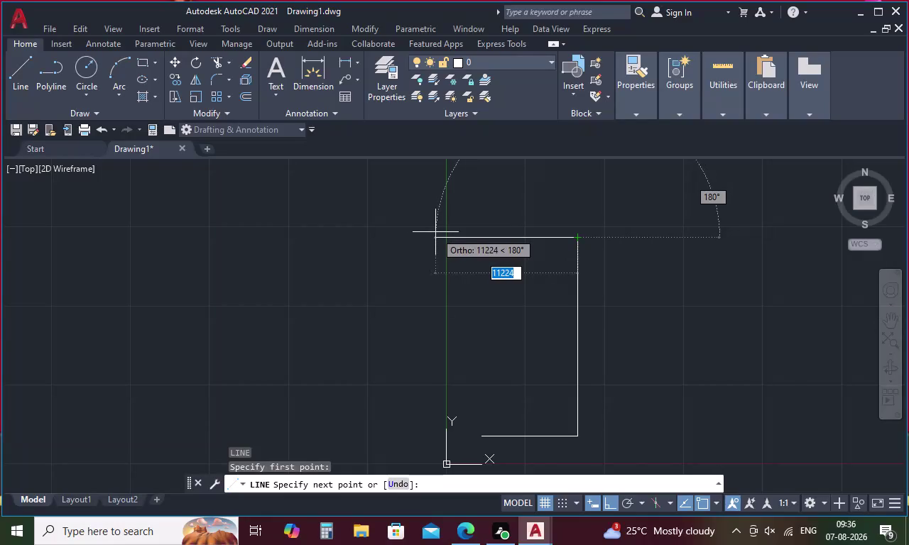
Draw the rectangle's top edge 7587 long.
key(7)
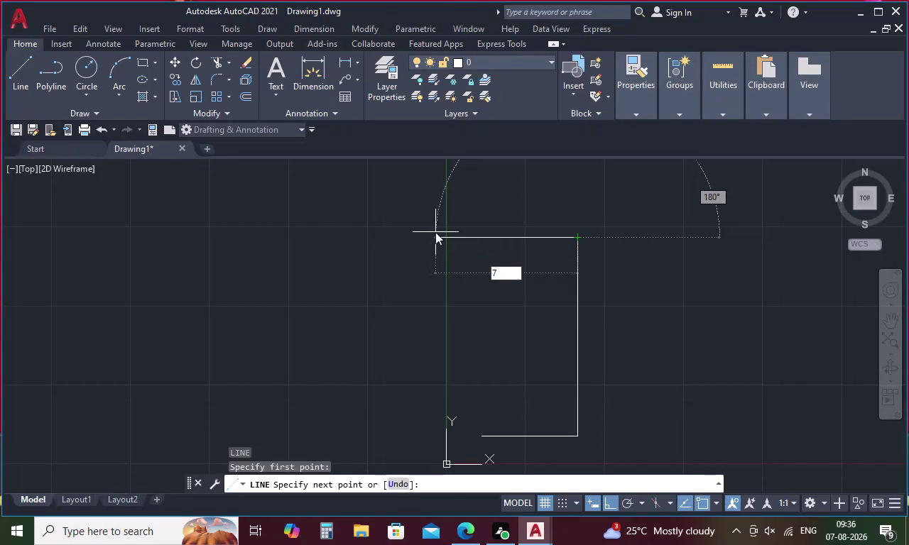
text(58)
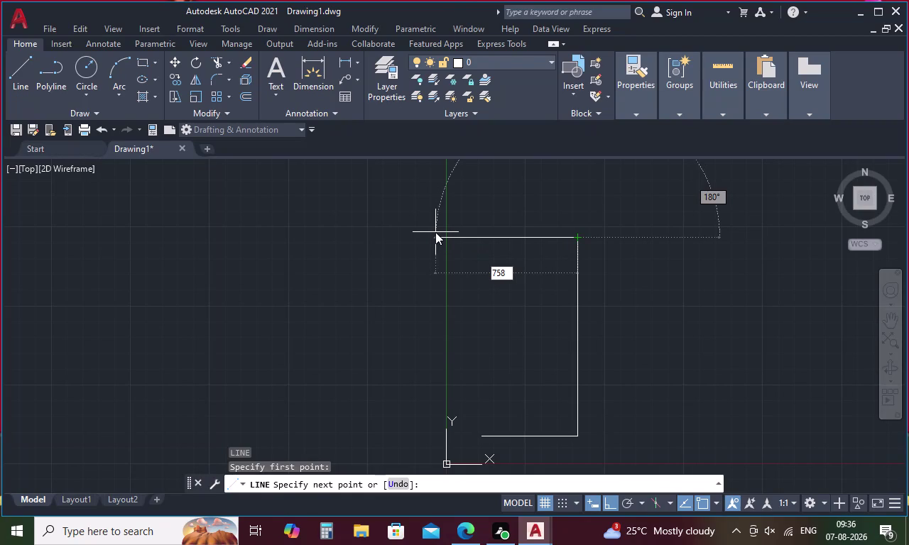
key(7)
key(space)
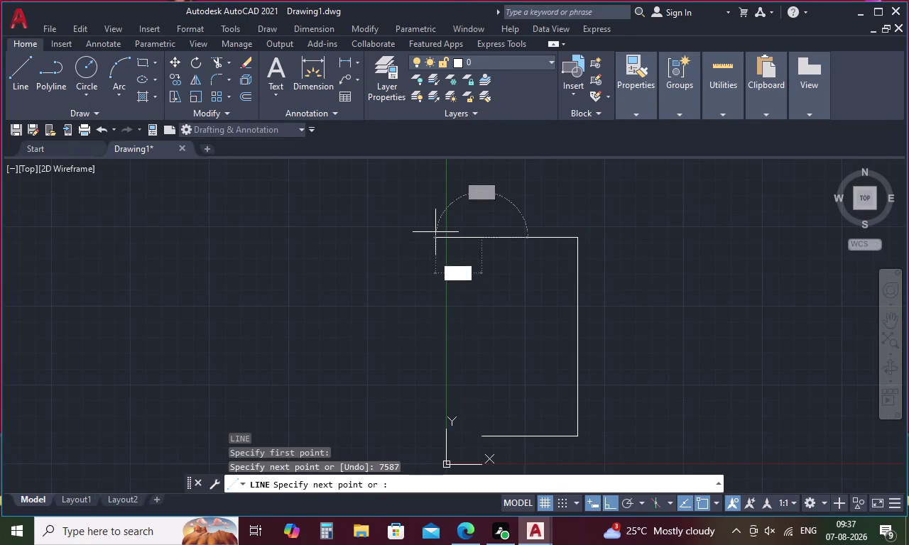
Close the left side at the bottom-left corner and end the line command.
click(480, 439)
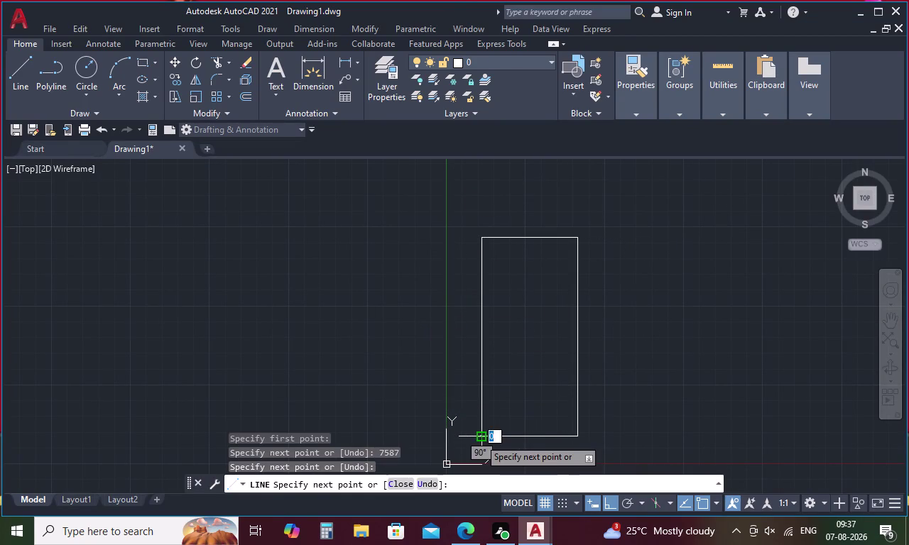
key(Escape)
middle_drag(515, 424, 521, 370)
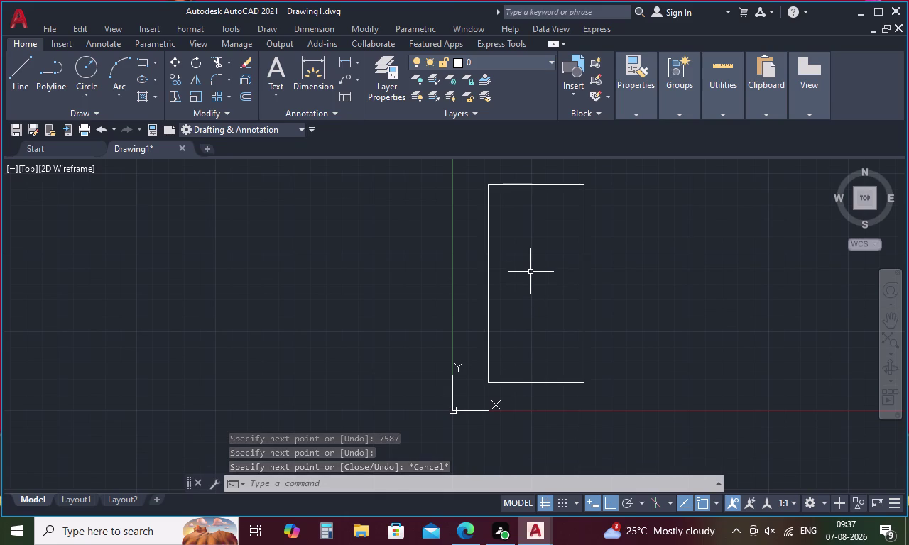
text(O)
key(space)
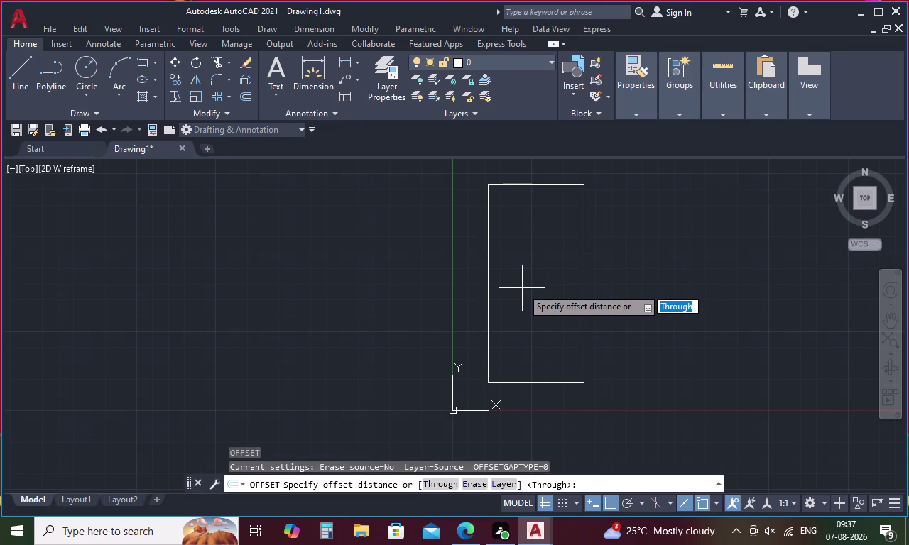
Offset the top and left rectangle edges inward by 230.
key(2)
key(3)
text(0)
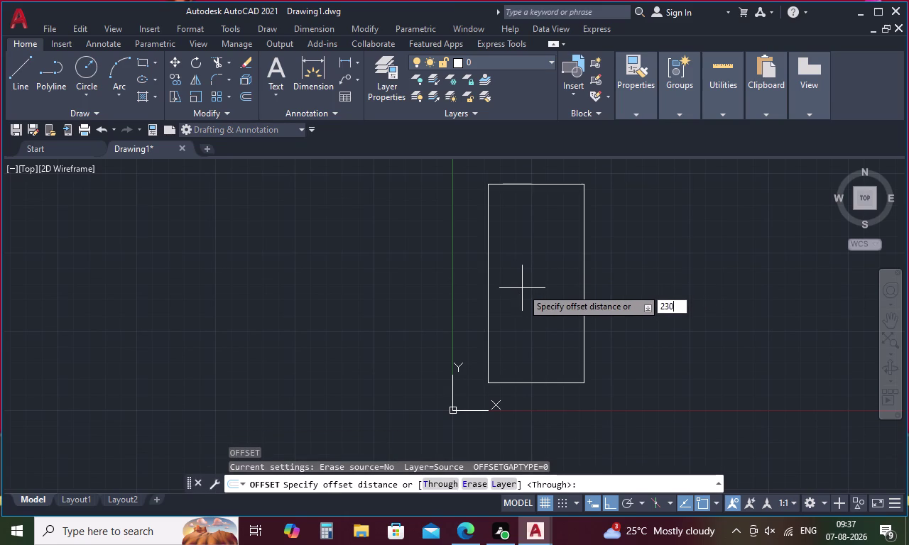
key(space)
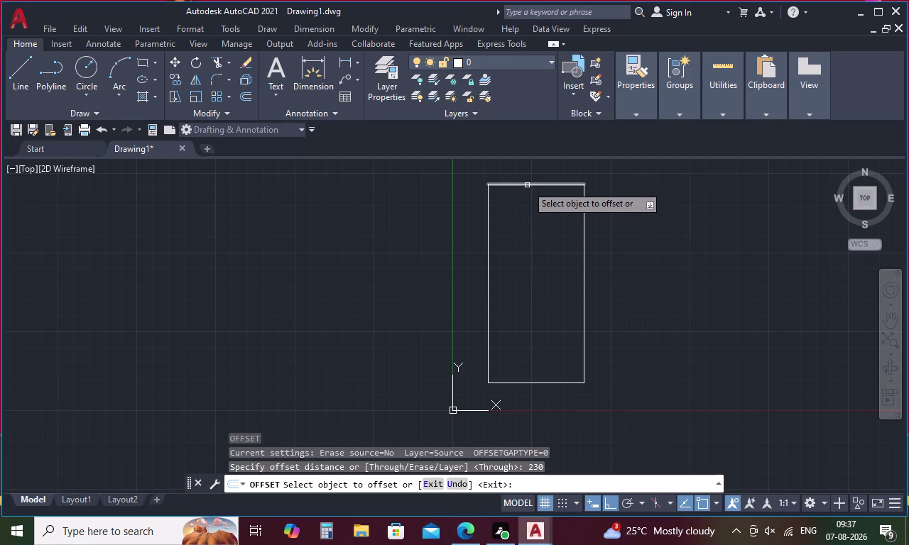
click(527, 185)
click(525, 194)
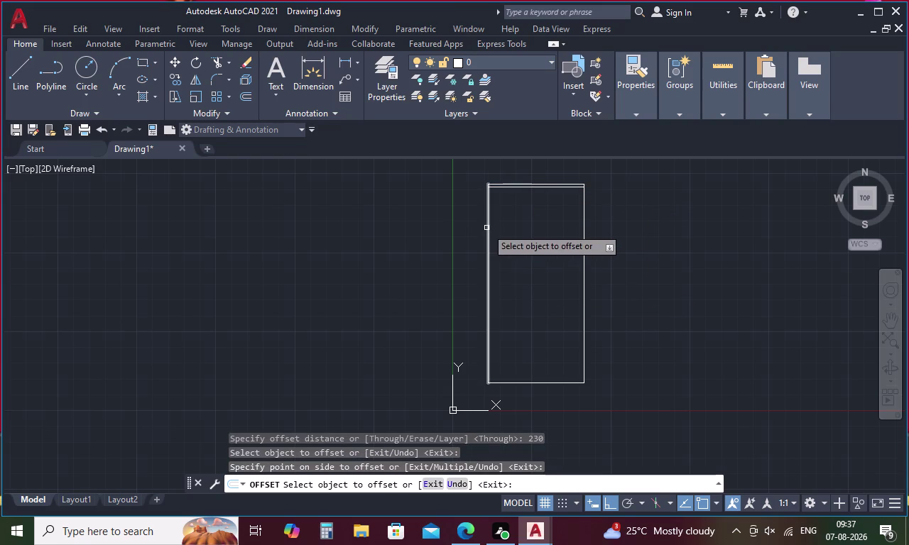
click(486, 228)
click(517, 241)
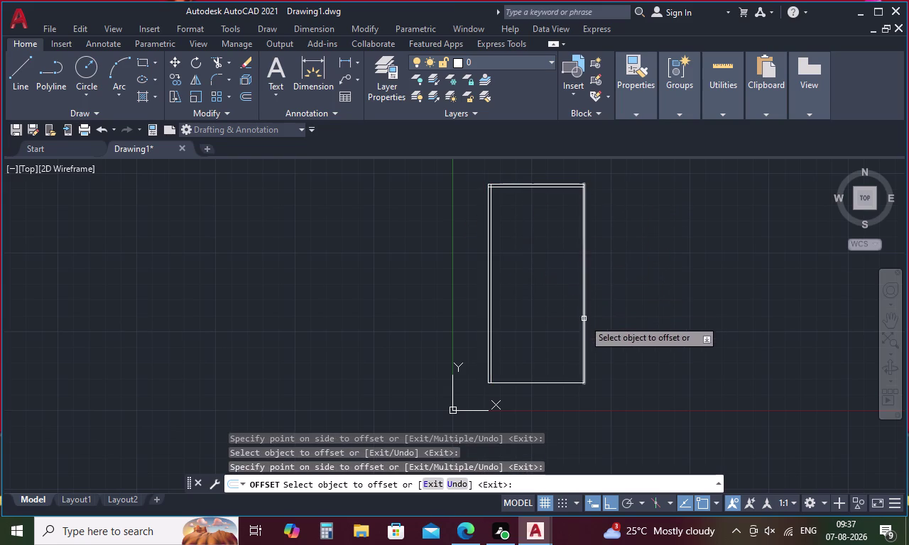
Offset the right and bottom edges inward by 230 as well.
click(586, 320)
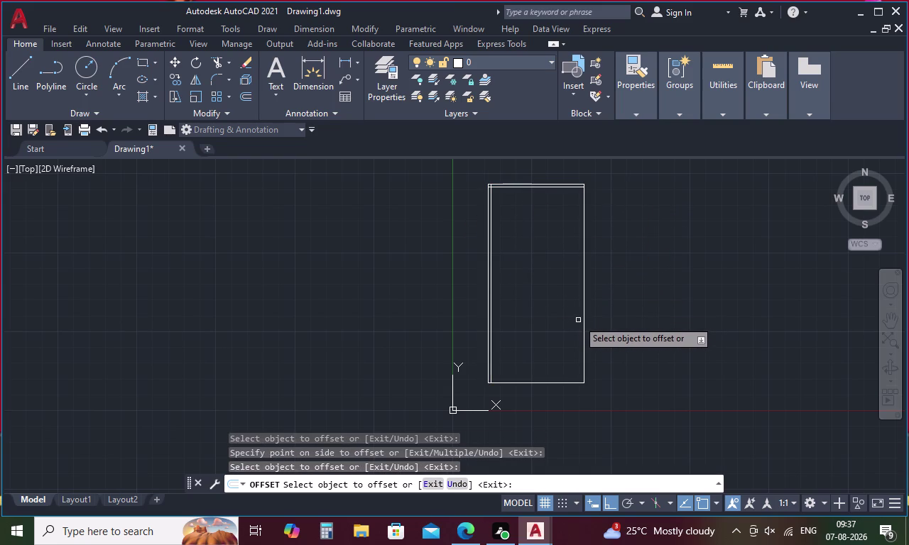
click(585, 314)
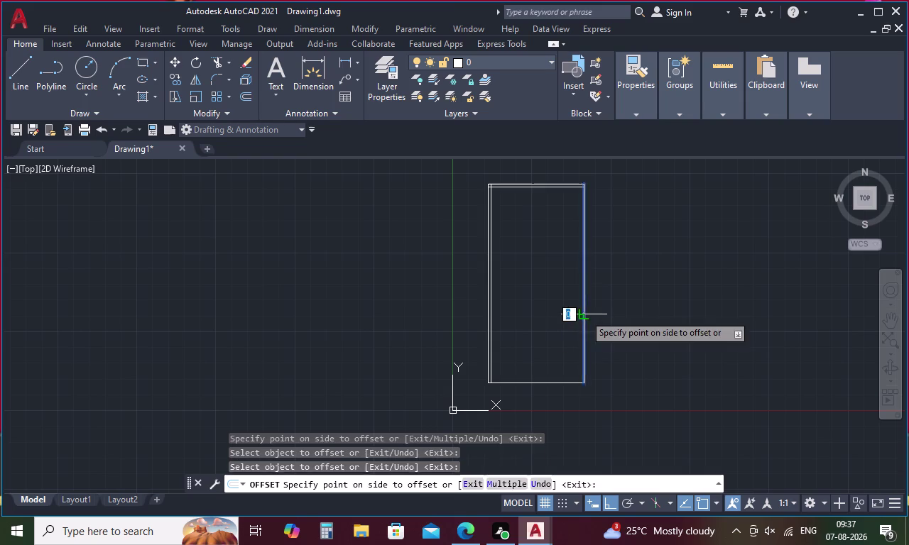
click(552, 317)
click(529, 382)
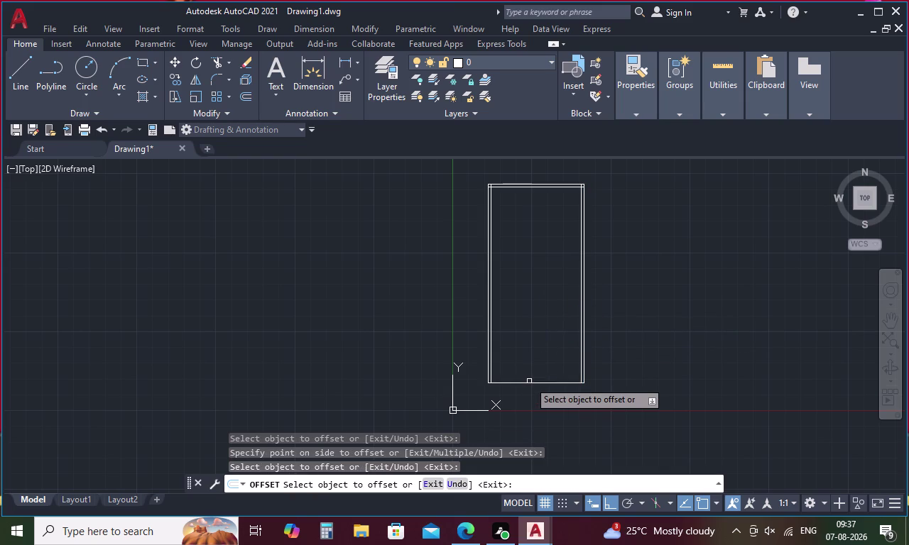
click(522, 381)
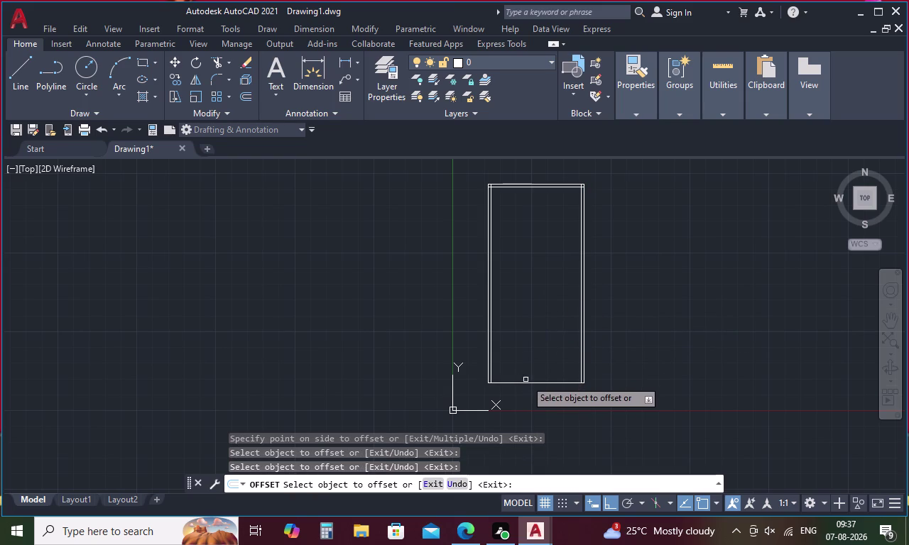
click(525, 383)
click(535, 353)
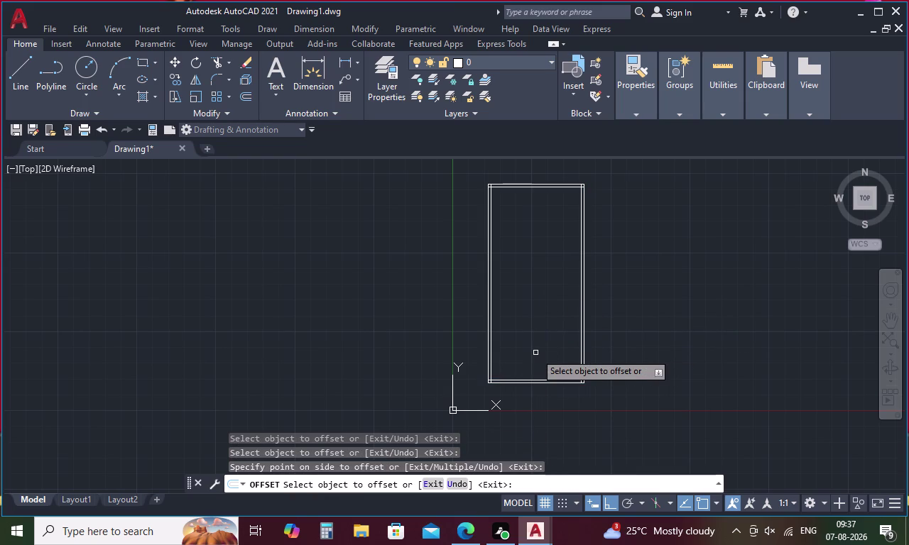
key(Escape)
text(TR)
key(space)
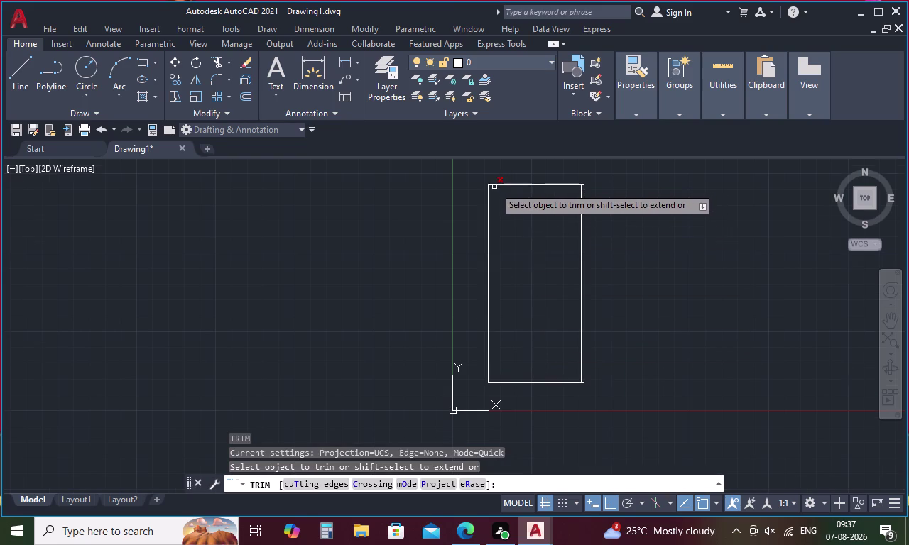
Fence-trim the overlapping wall line ends at the first two corners.
scroll(up, 3)
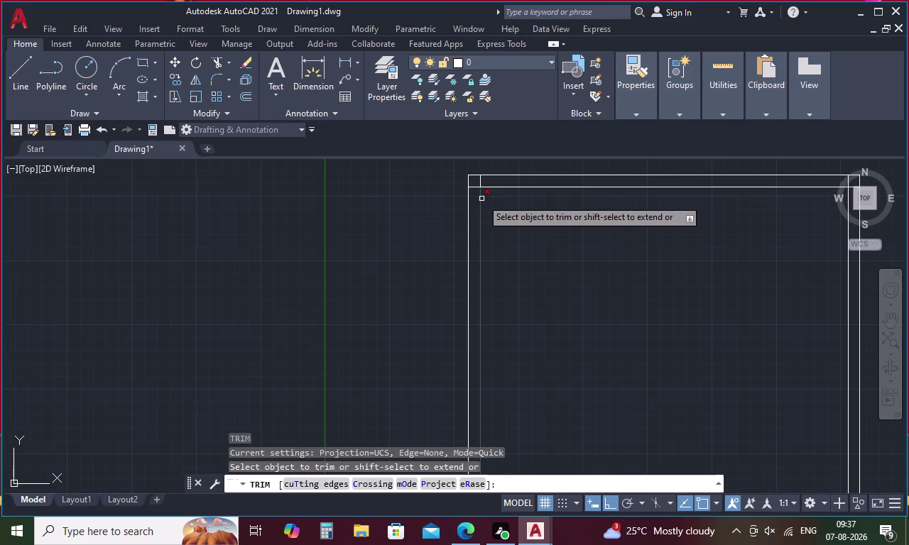
scroll(up, 3)
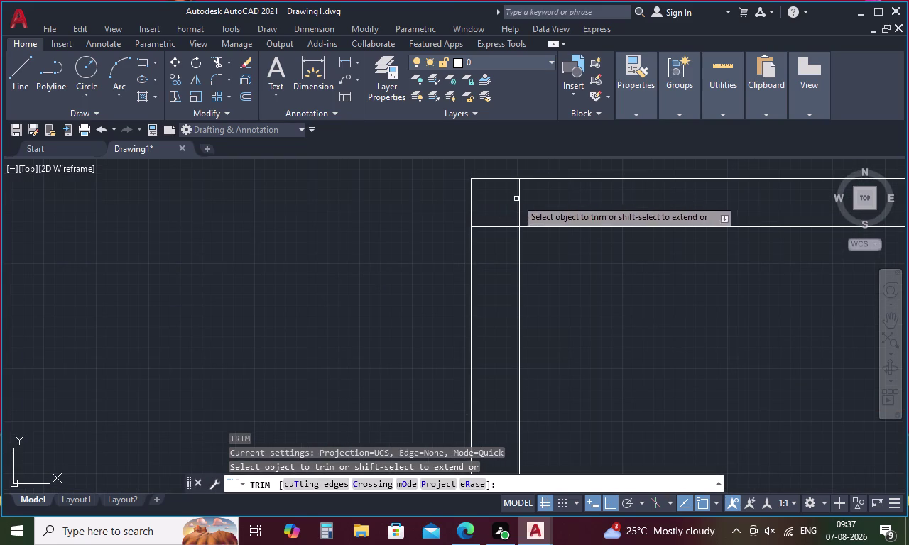
drag(551, 193, 491, 243)
scroll(down, 3)
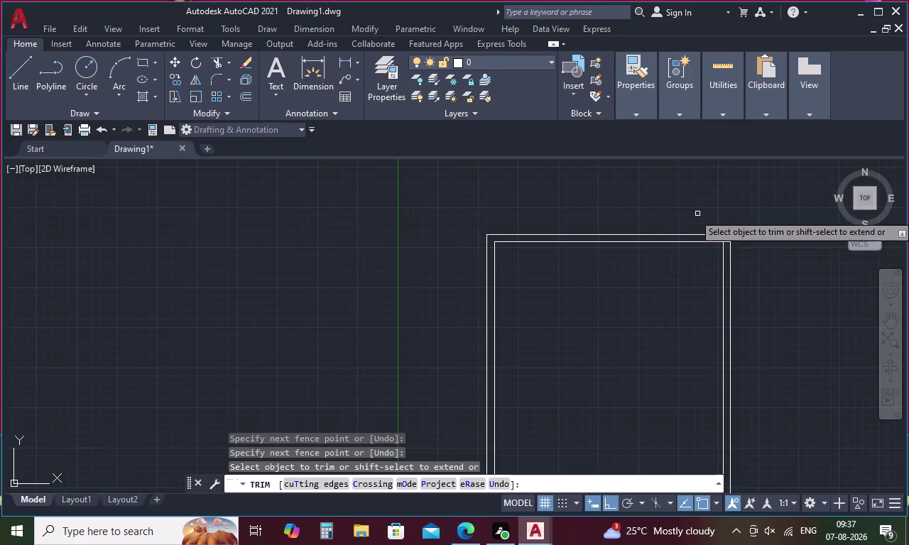
middle_drag(742, 245, 624, 255)
scroll(up, 3)
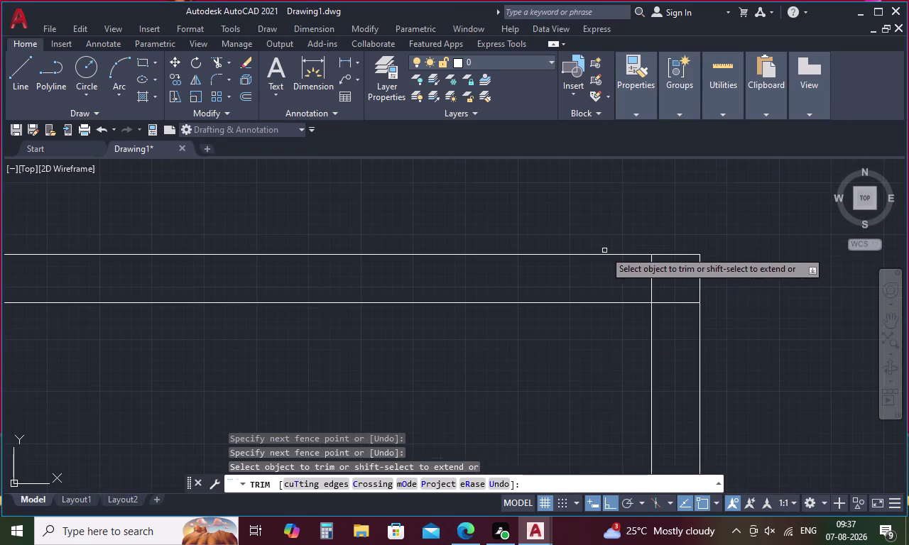
drag(633, 271, 677, 321)
scroll(down, 3)
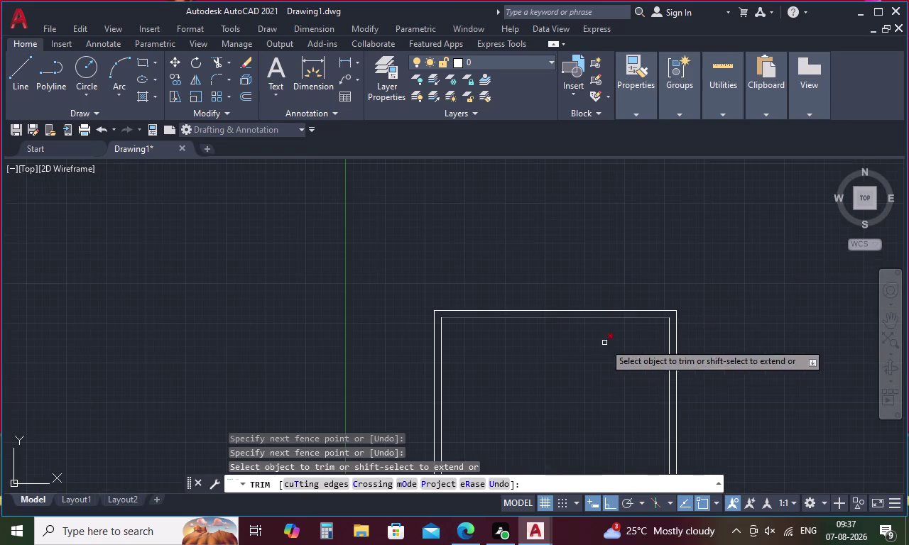
Trim the remaining corner overhangs, including the lower-left corner, and finish trimming.
middle_drag(579, 362, 579, 59)
scroll(down, 3)
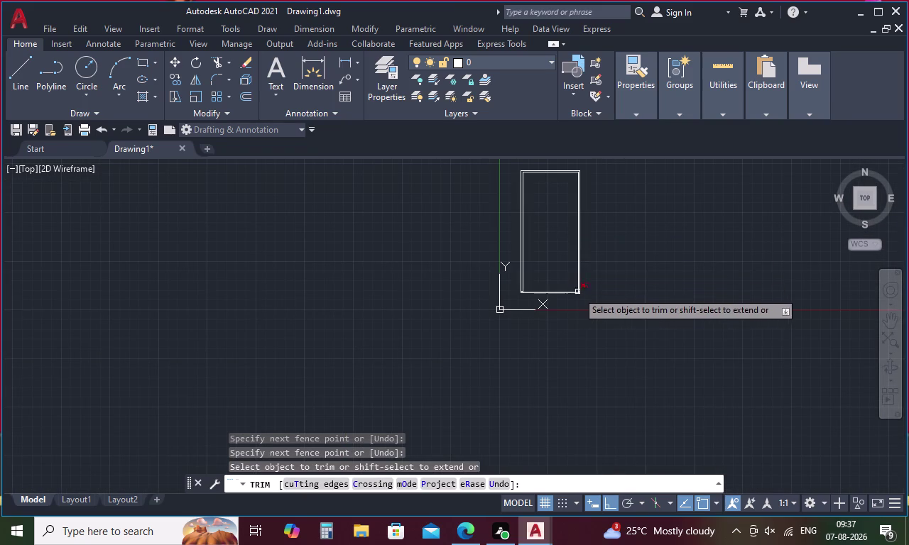
scroll(up, 3)
scroll(up, 3)
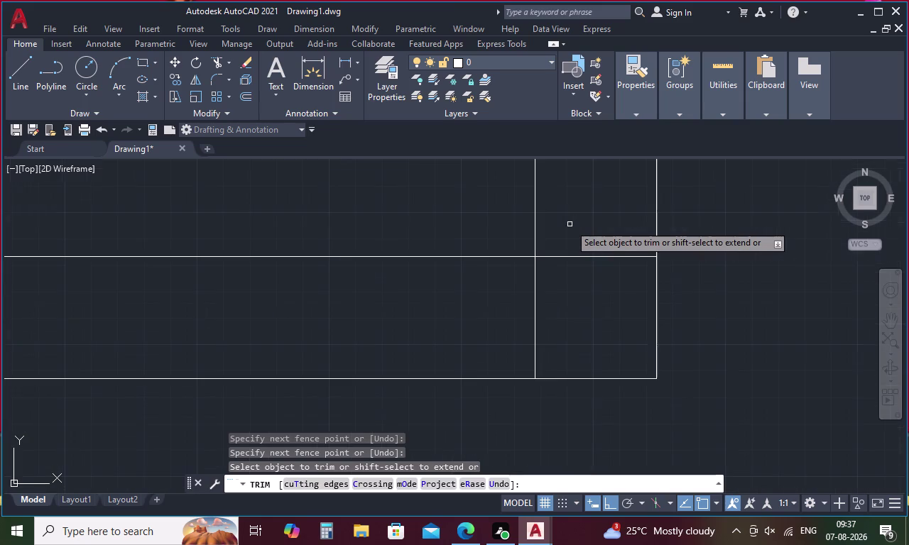
scroll(up, 3)
drag(575, 224, 517, 323)
scroll(down, 3)
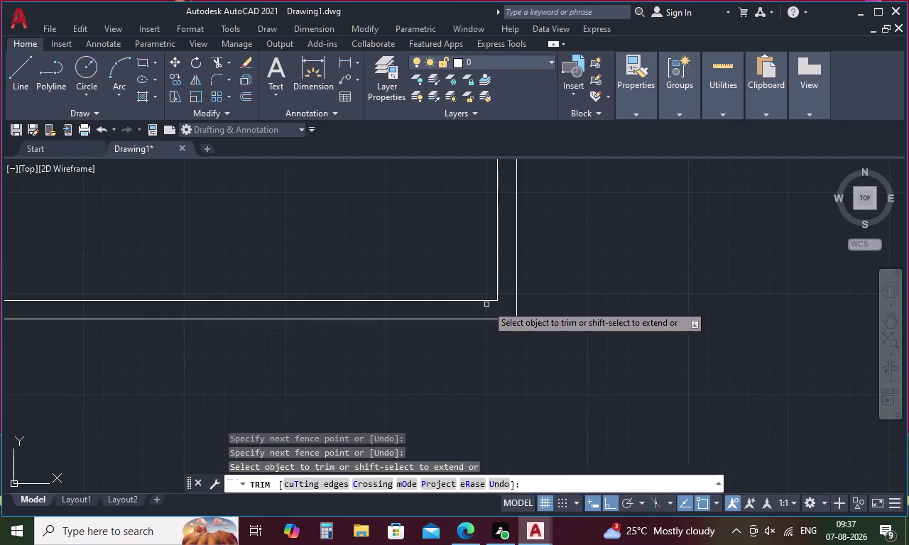
middle_drag(368, 262, 738, 291)
scroll(up, 3)
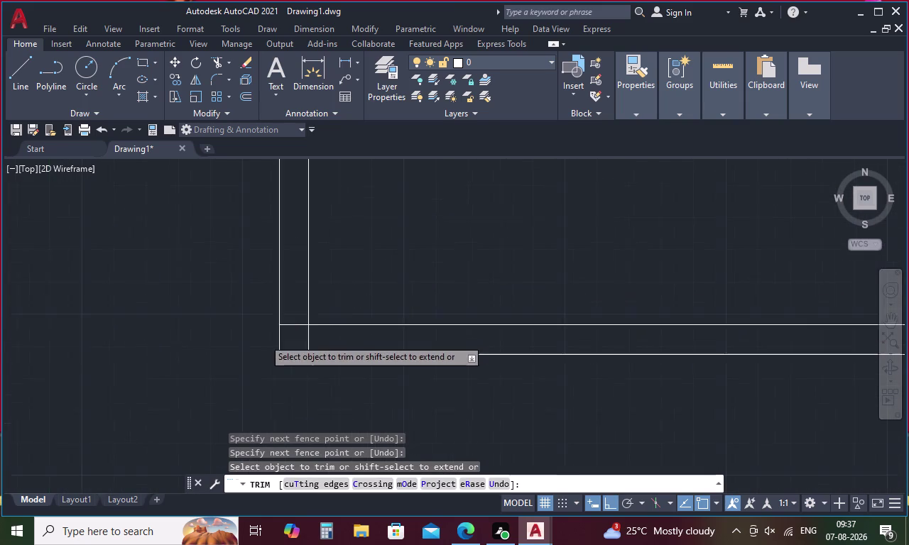
drag(313, 299, 340, 351)
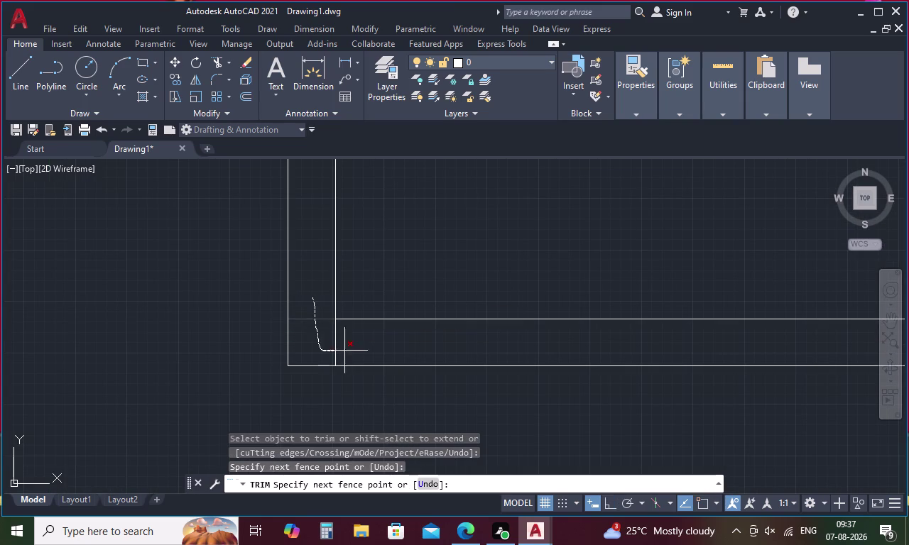
drag(340, 351, 374, 350)
scroll(down, 3)
scroll(down, 3)
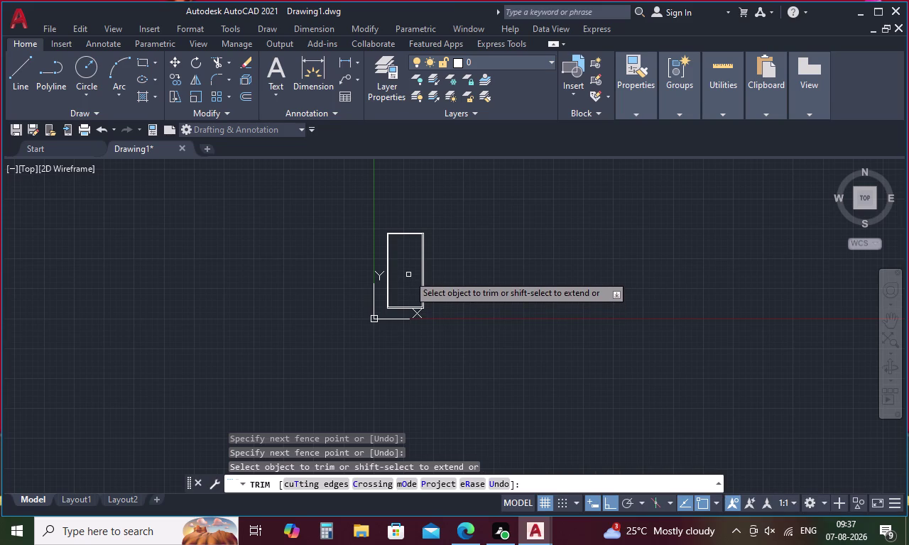
scroll(up, 3)
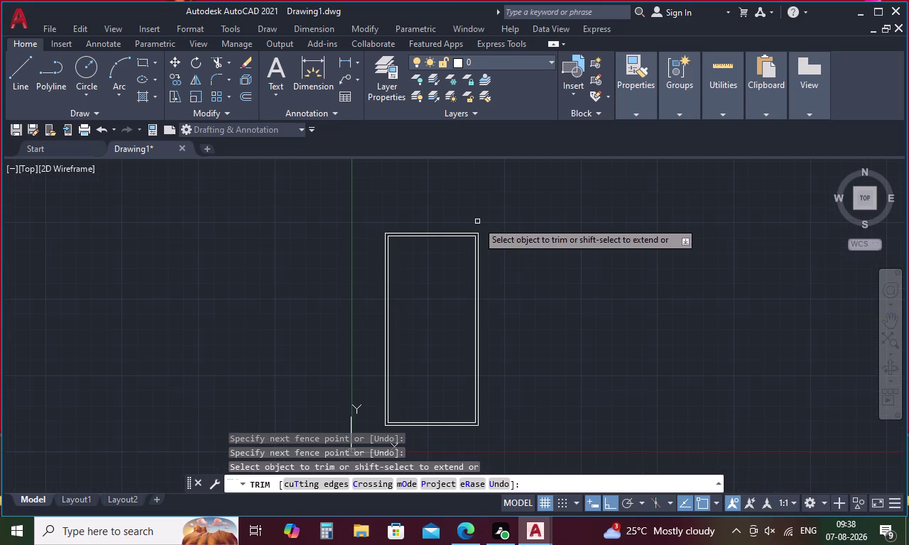
key(Escape)
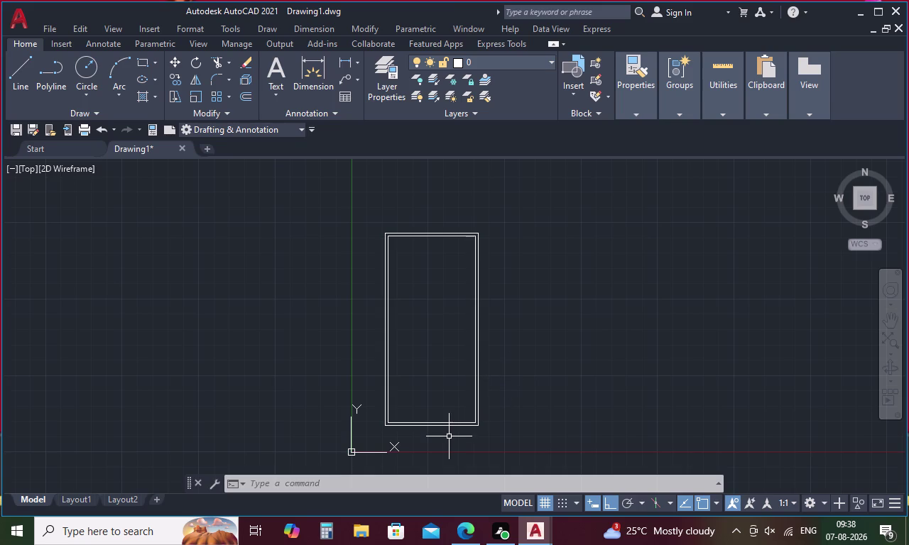
Offset the inner top wall line 3000 downward into the plan.
key(o)
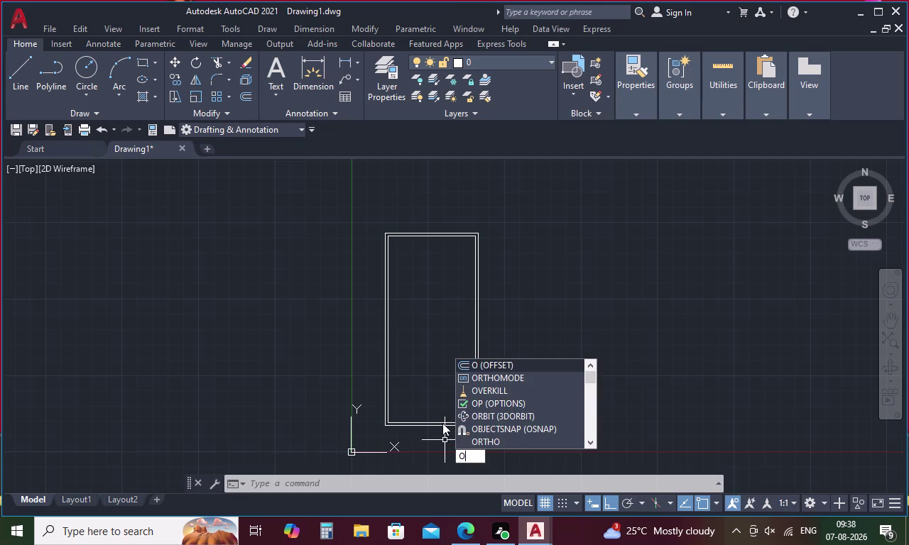
key(3)
text(00)
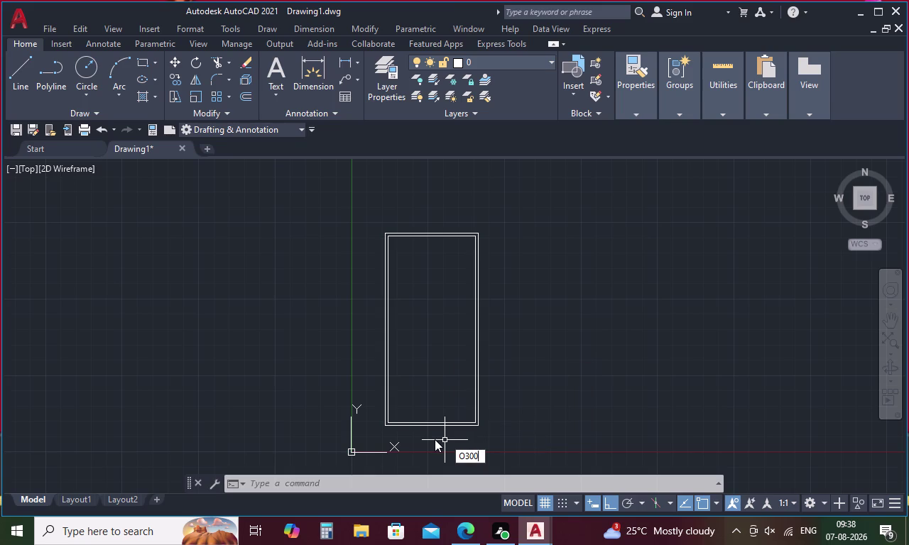
key(BackSpace)
key(BackSpace)
key(BackSpace)
key(Return)
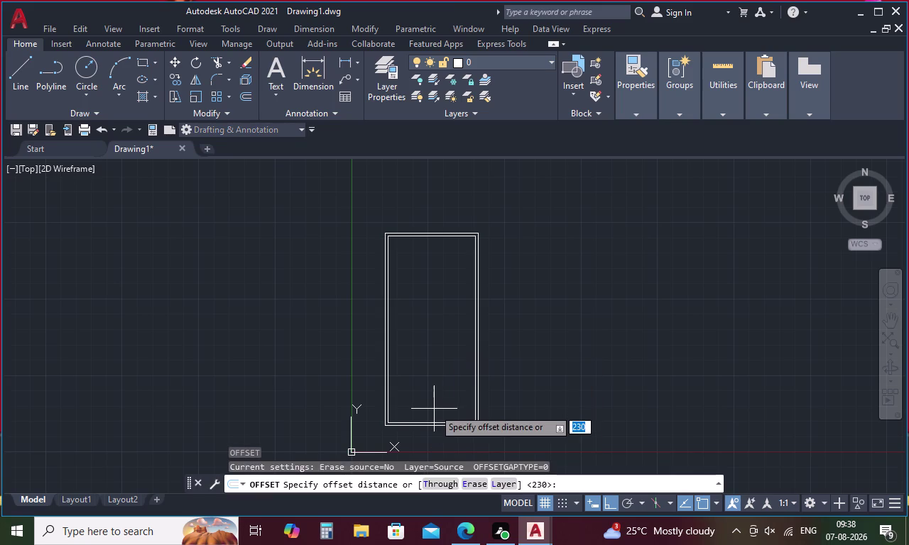
key(3)
text(000)
key(Return)
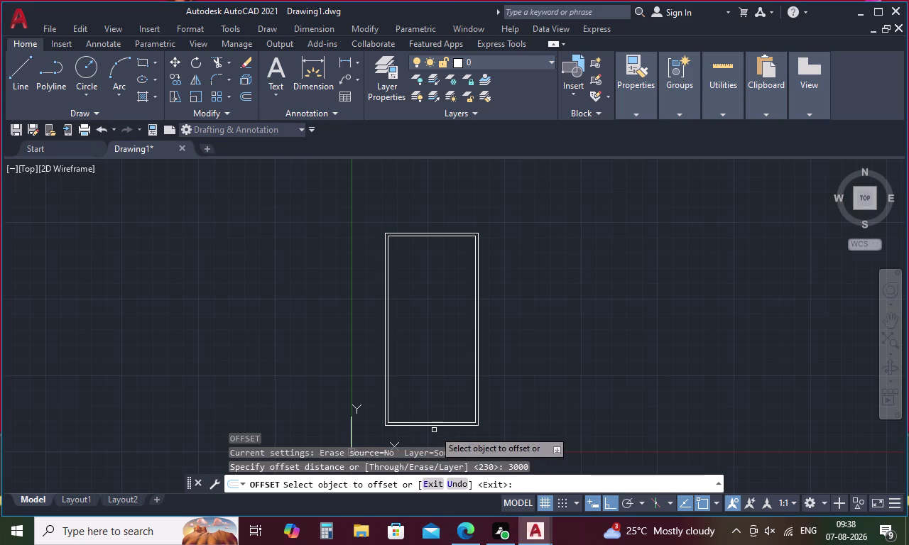
click(455, 237)
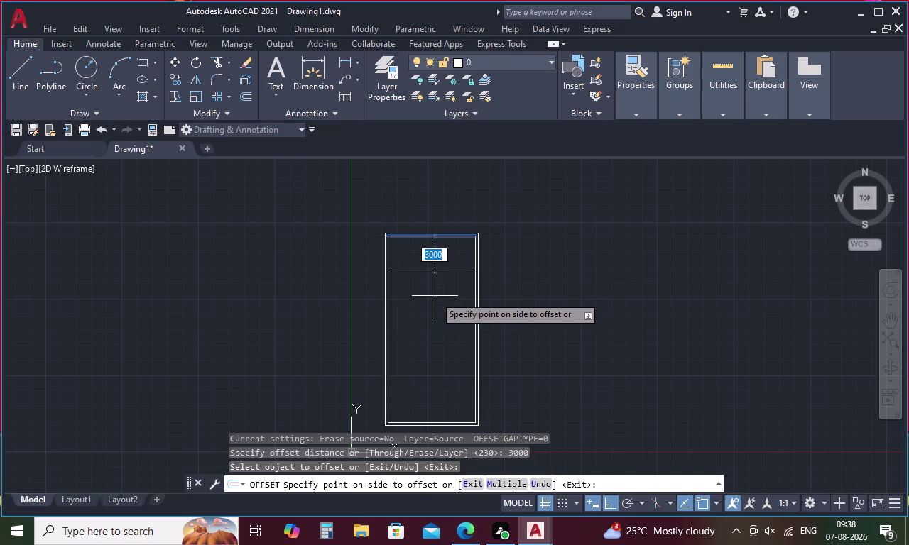
click(434, 297)
key(space)
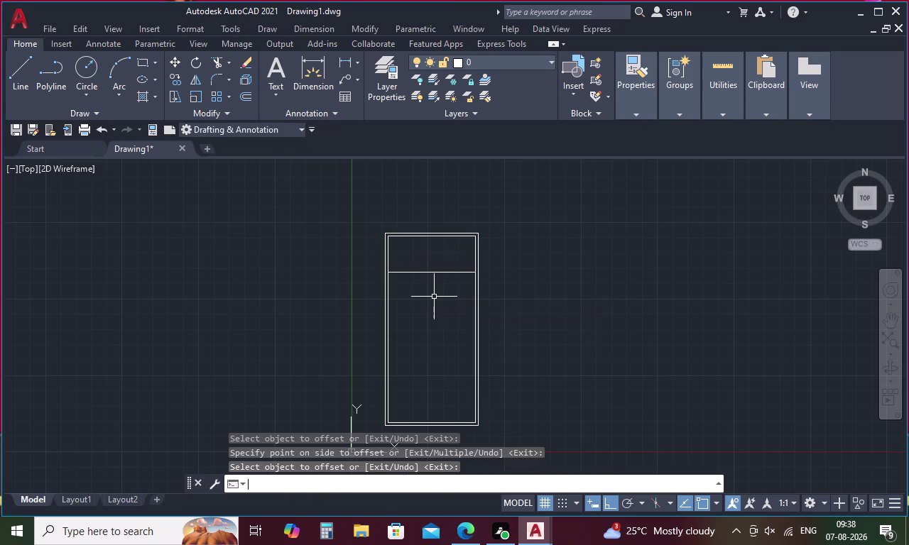
Offset the new interior line a further 250 downward to double it.
key(space)
text(2)
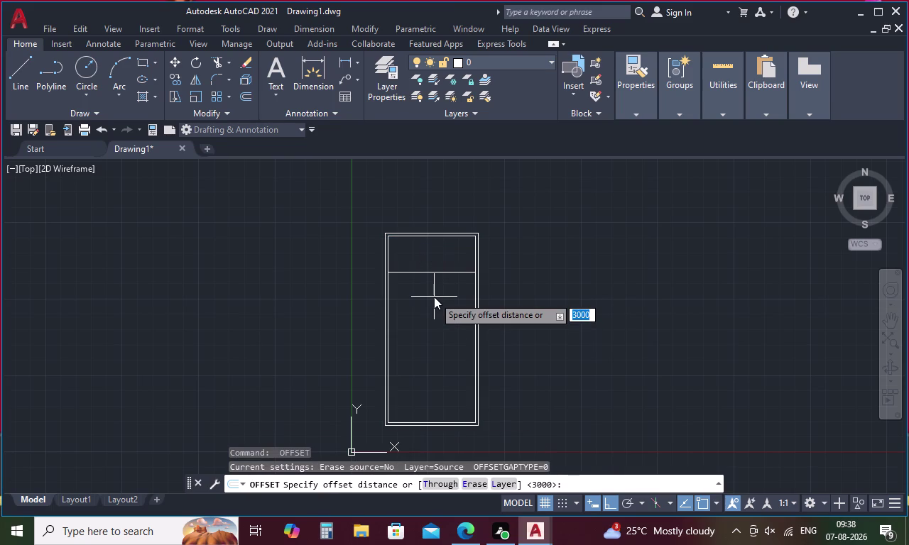
text(50)
key(space)
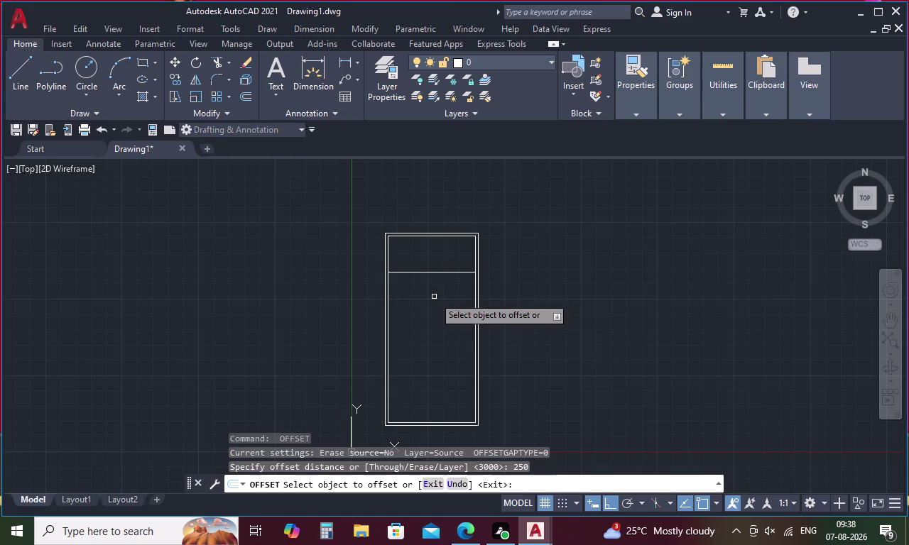
click(462, 274)
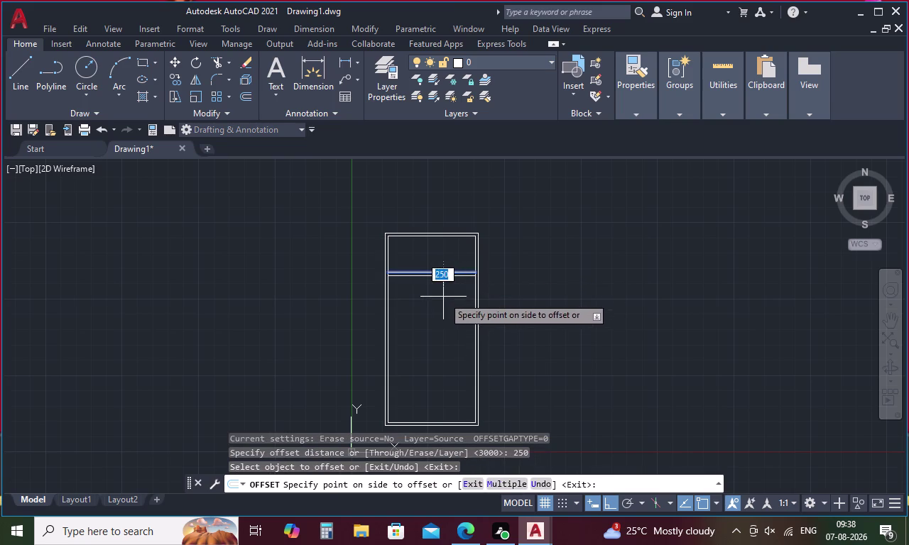
click(443, 298)
key(Escape)
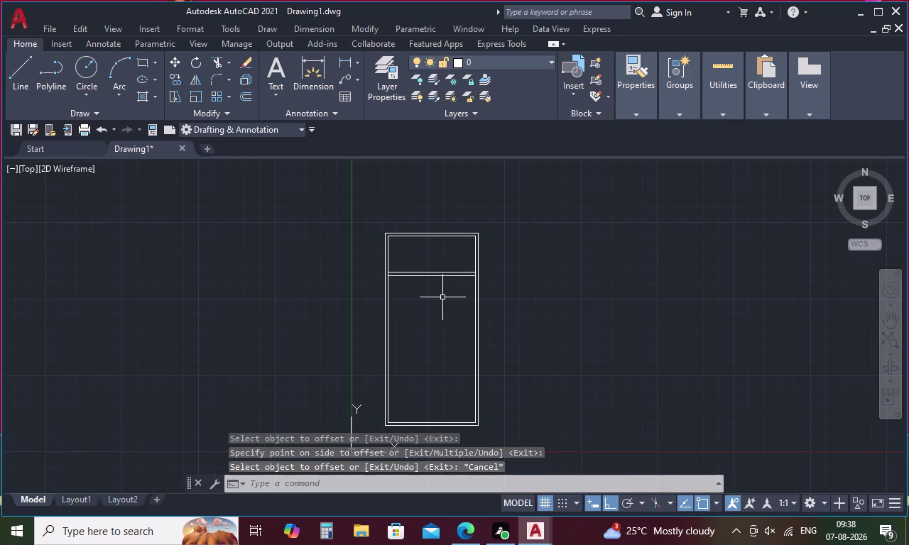
Start the command-line calculator with CAL.
key(c)
key(a)
key(l)
key(Return)
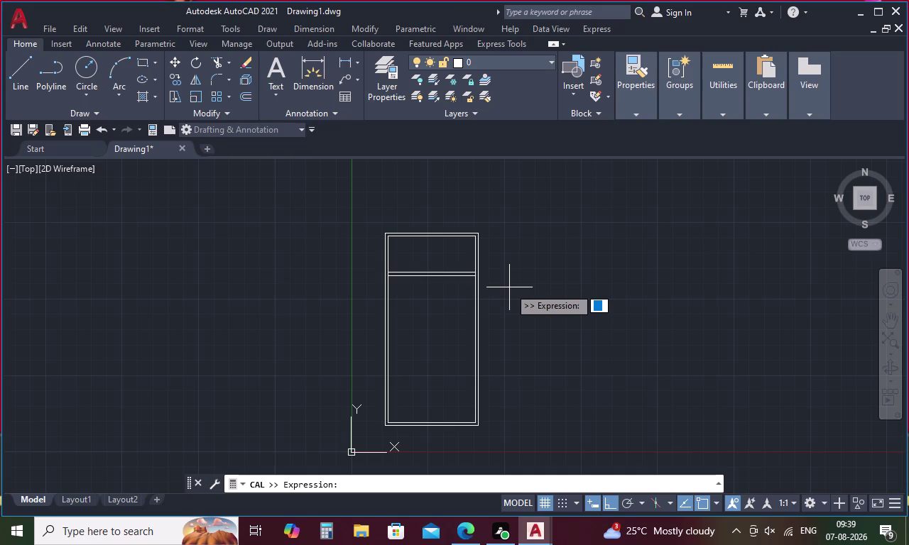
Enter the sum 230+1500 at the calculator's Expression prompt.
text(230)
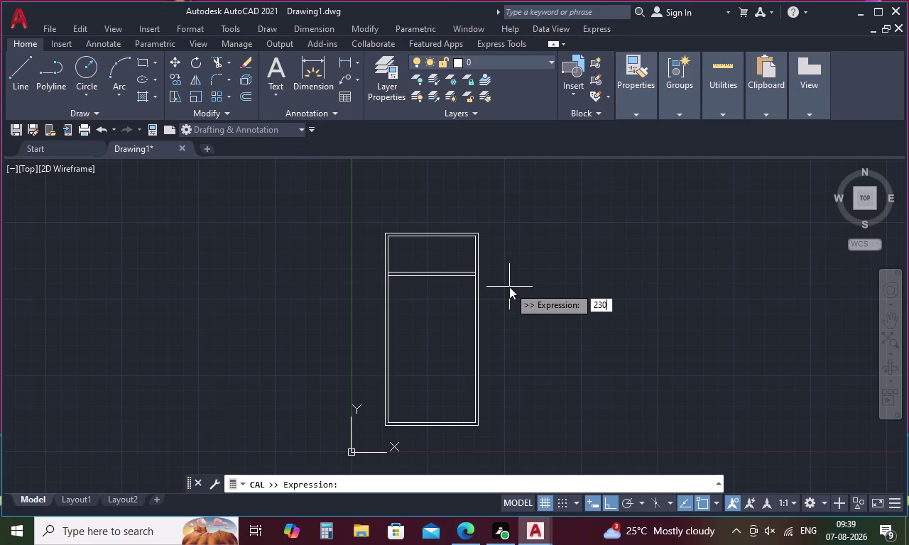
key(plus)
text(1)
text(500)
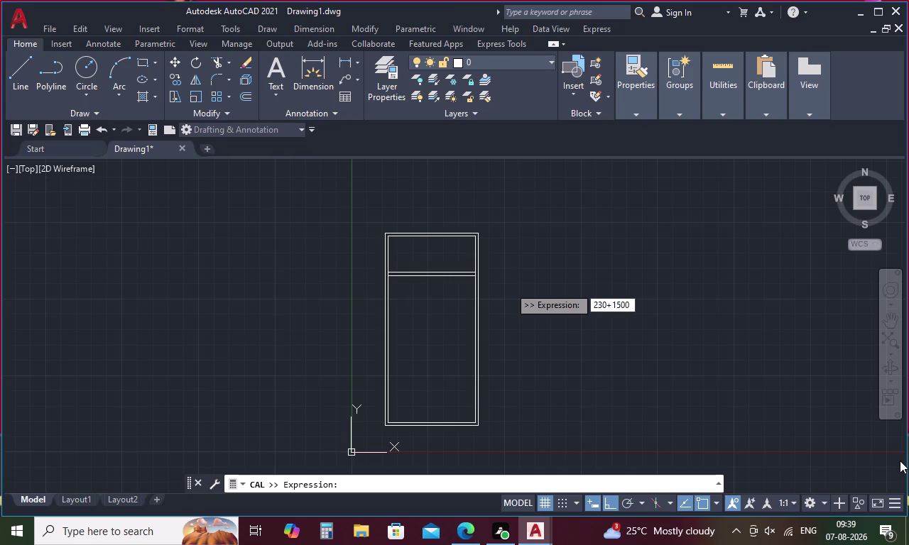
Extend the calculator sum with +1000 and +1000.
key(plus)
text(1000)
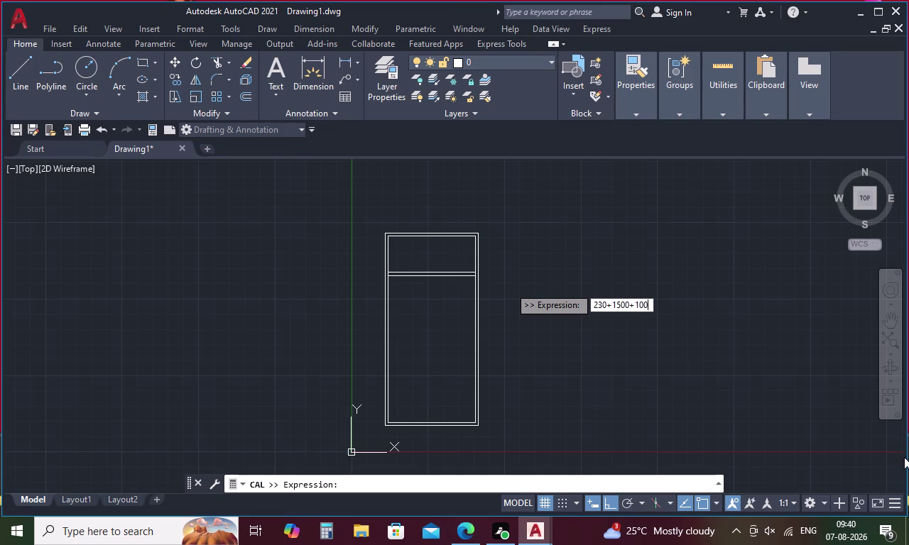
key(plus)
text(1000)
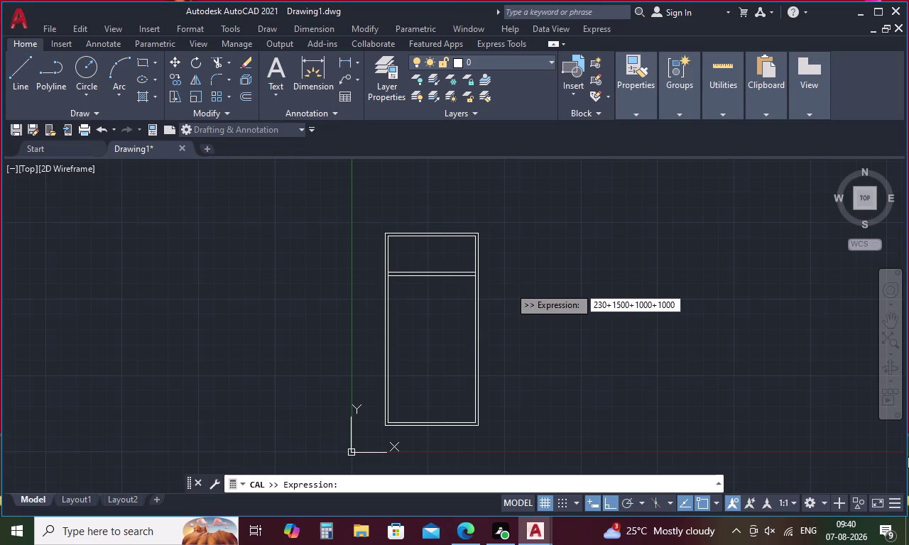
key(plus)
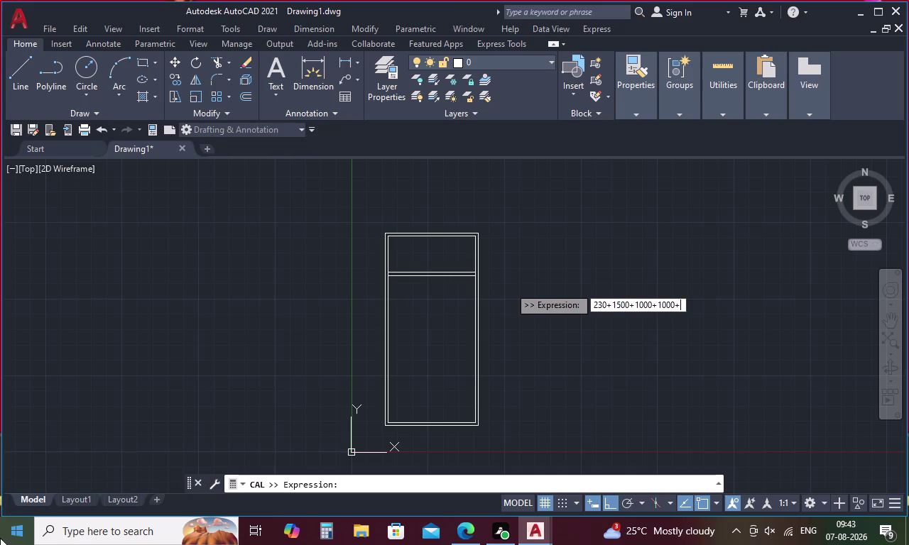
Cancel the calculation, re-enter CAL with 2700 minus a value, then abandon it.
key(Escape)
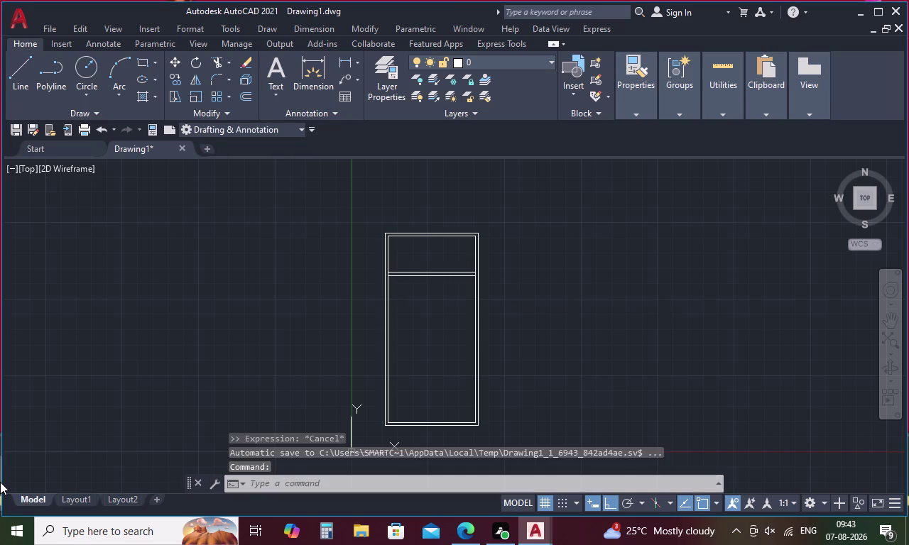
key(c)
key(a)
key(l)
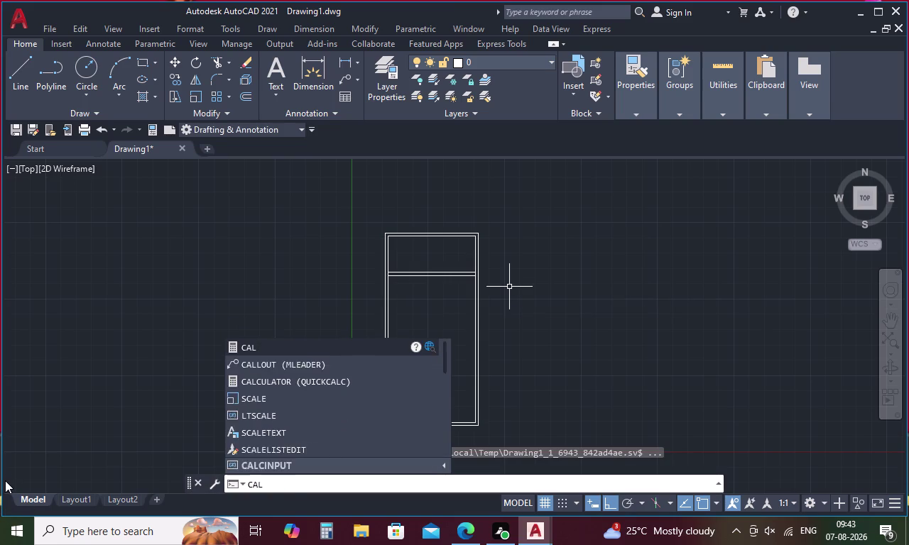
key(Return)
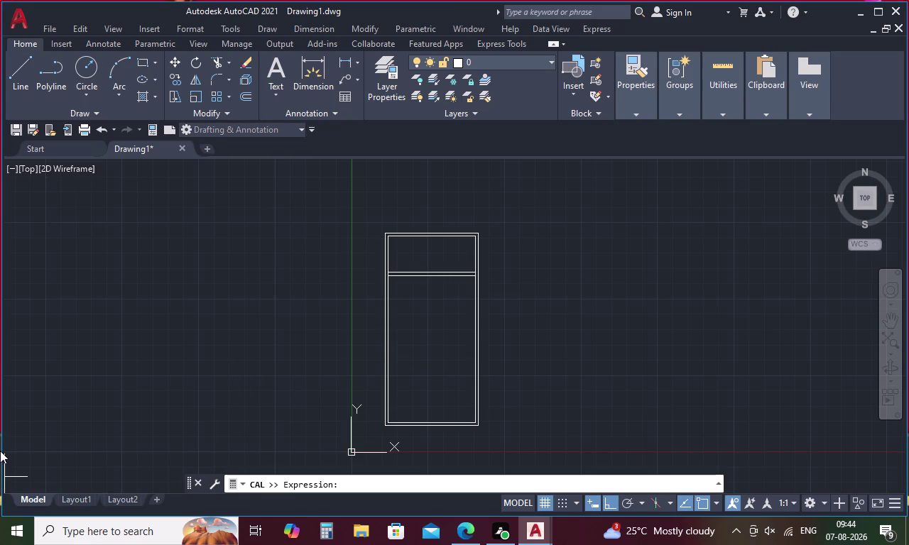
text(2700)
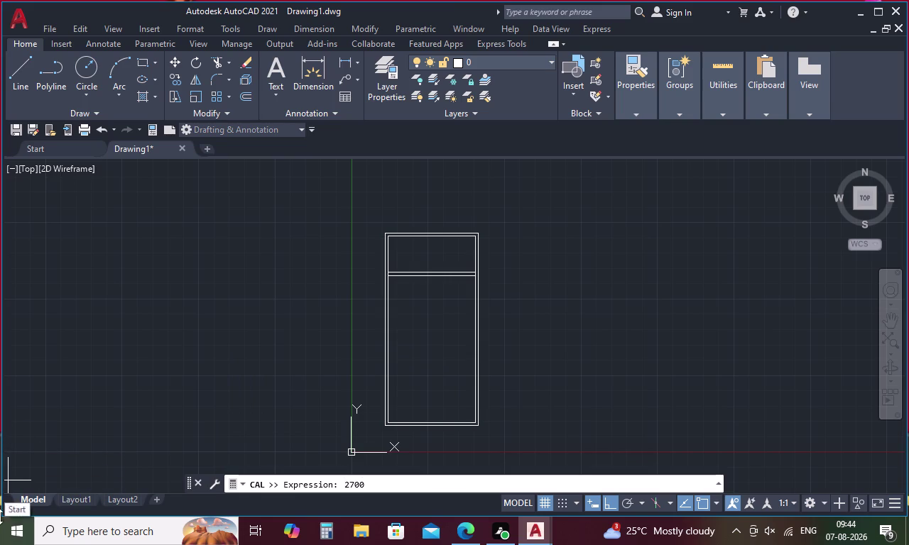
key(minus)
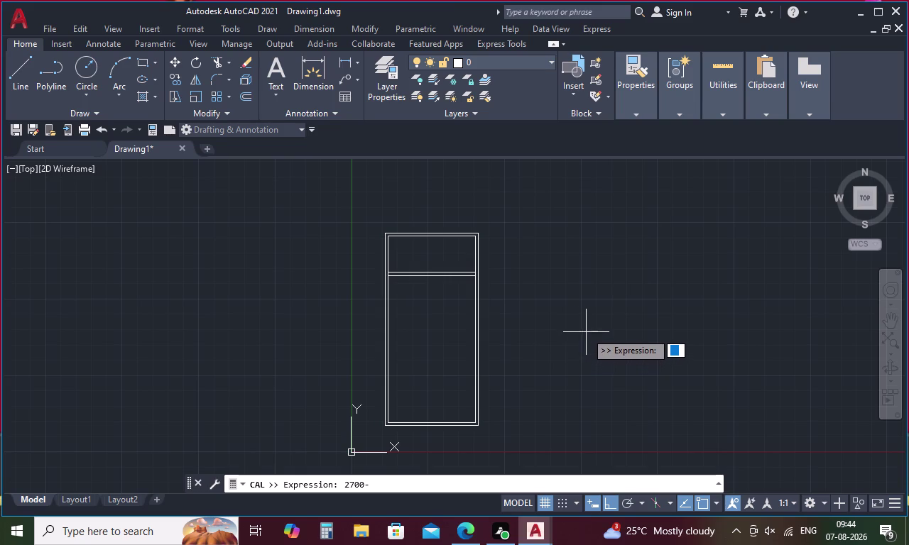
key(Escape)
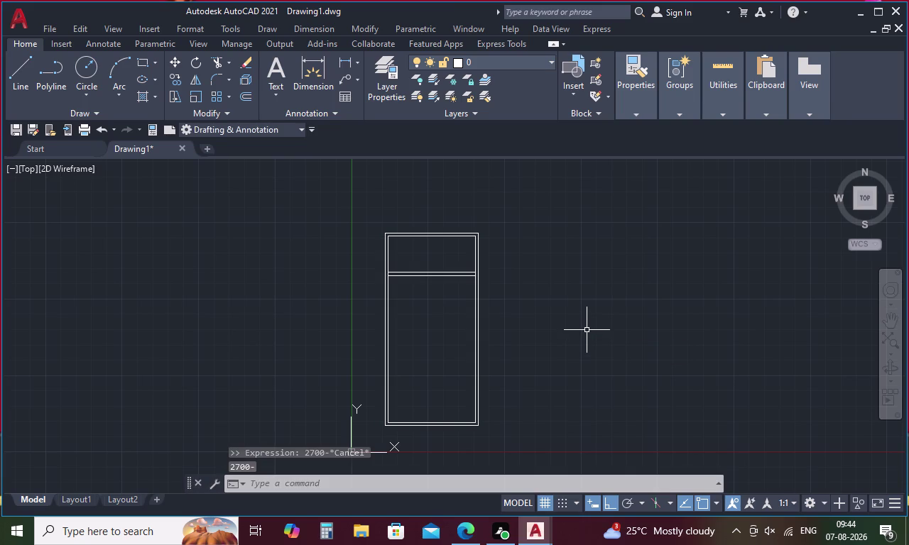
key(o)
key(space)
Offset the top and right outer wall lines 600 outward.
text(6)
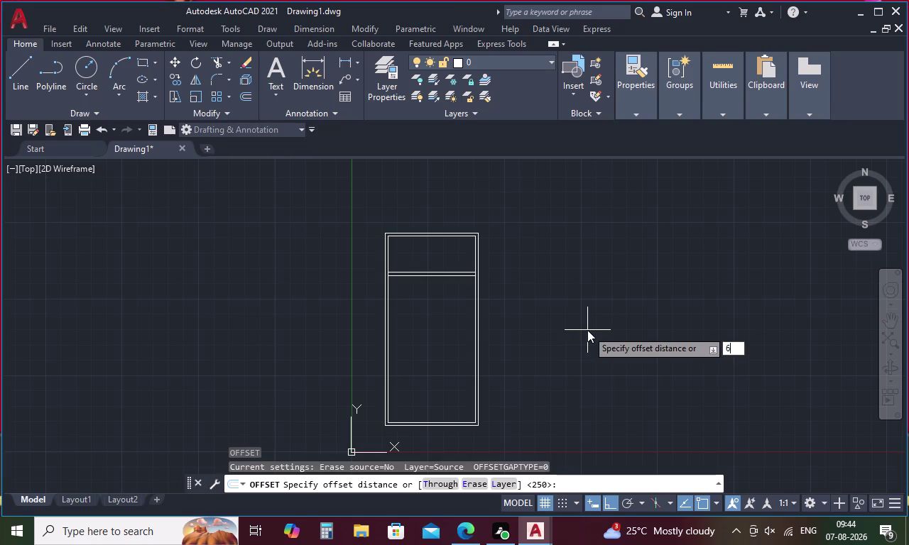
text(00)
key(space)
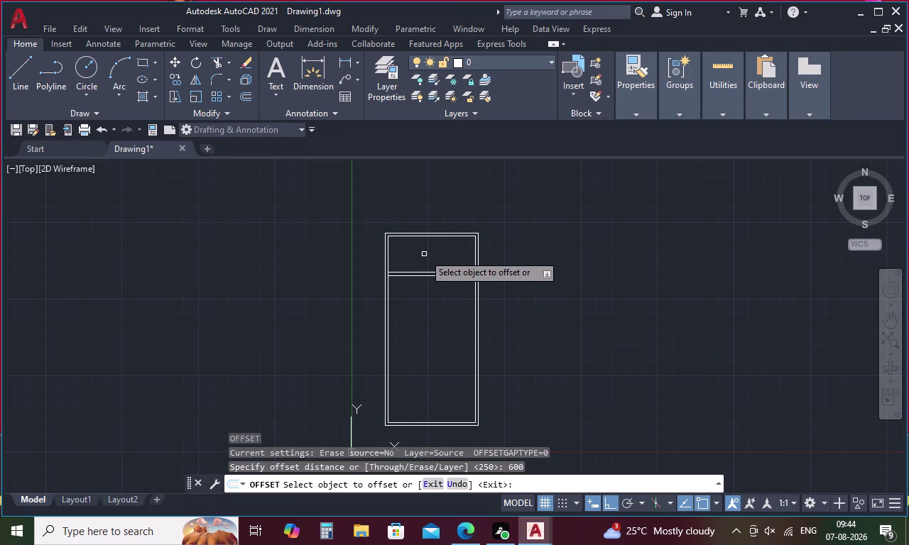
scroll(up, 3)
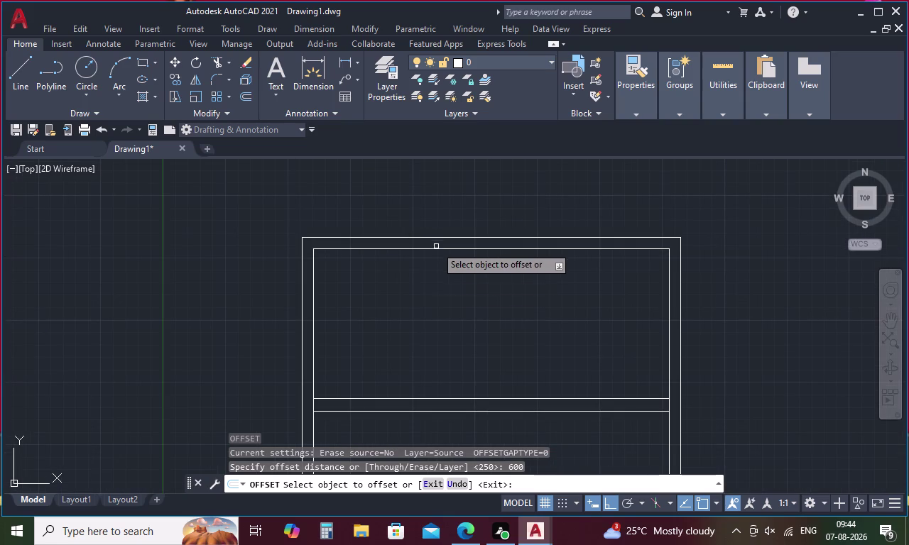
click(446, 236)
click(458, 196)
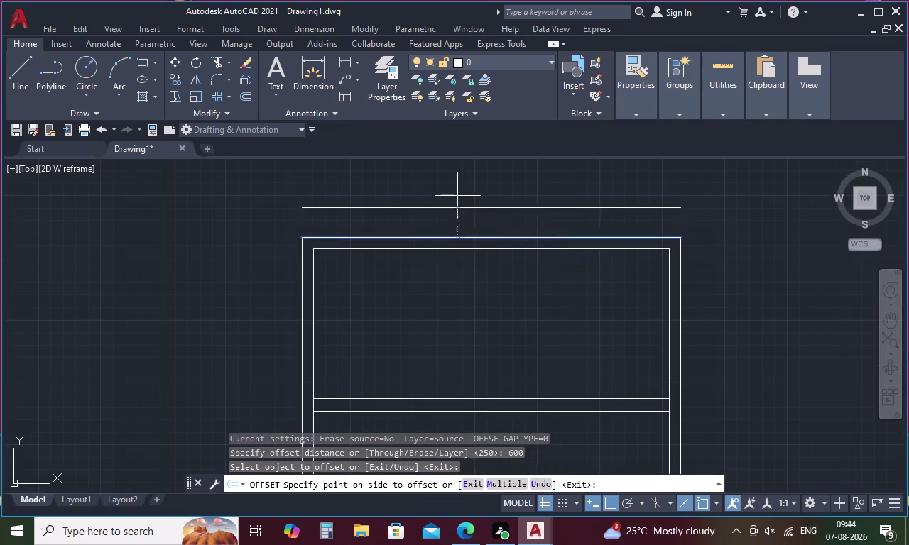
click(681, 315)
click(717, 313)
Offset the bottom and left outer wall lines 600 outward.
scroll(down, 3)
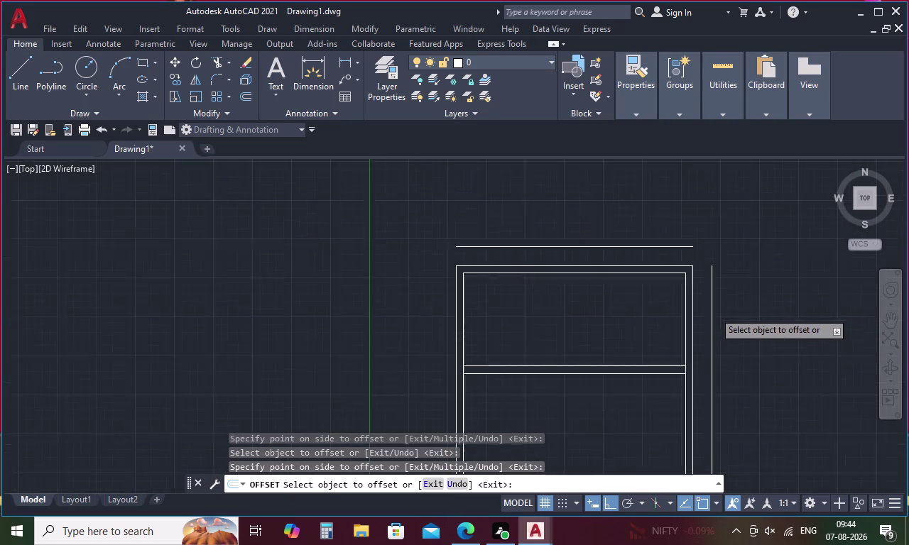
scroll(down, 3)
middle_drag(693, 338, 693, 262)
scroll(up, 3)
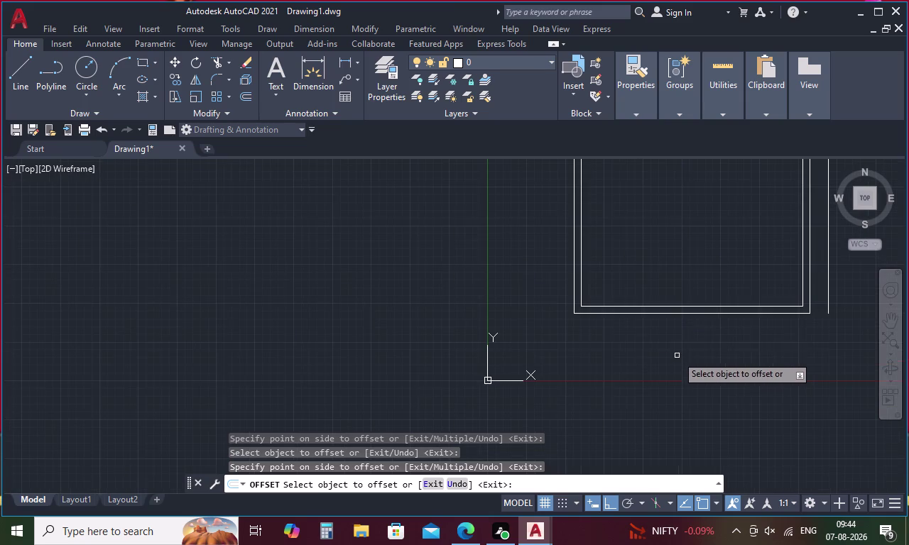
click(688, 313)
click(679, 350)
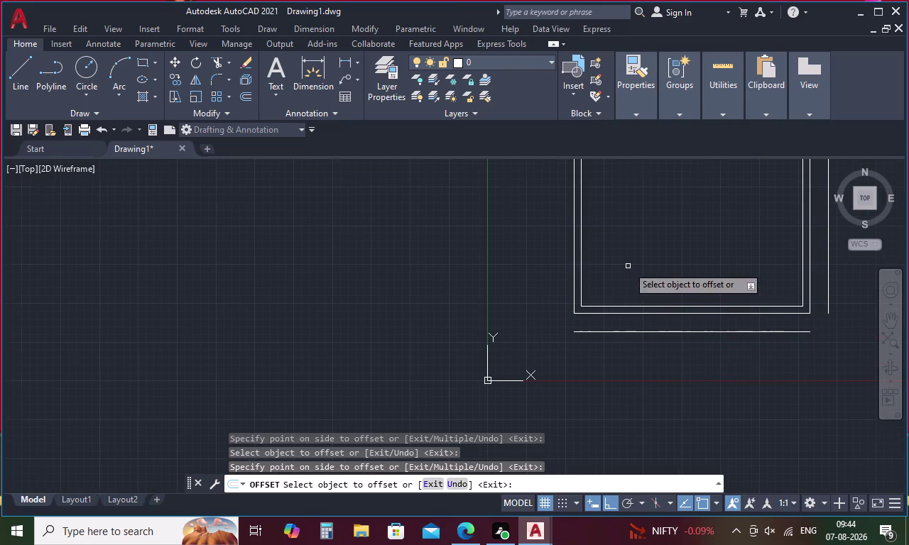
scroll(down, 3)
middle_drag(630, 261, 591, 387)
scroll(up, 3)
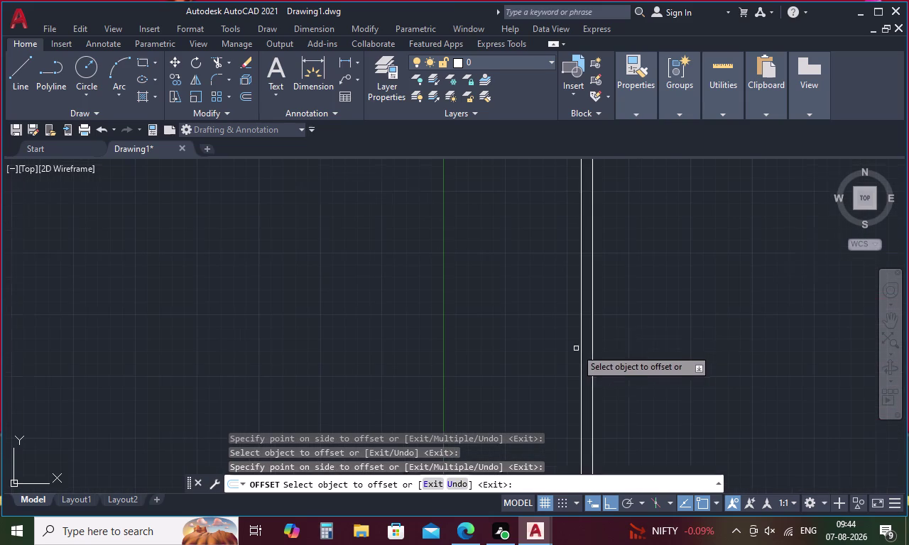
click(581, 341)
click(520, 351)
scroll(down, 3)
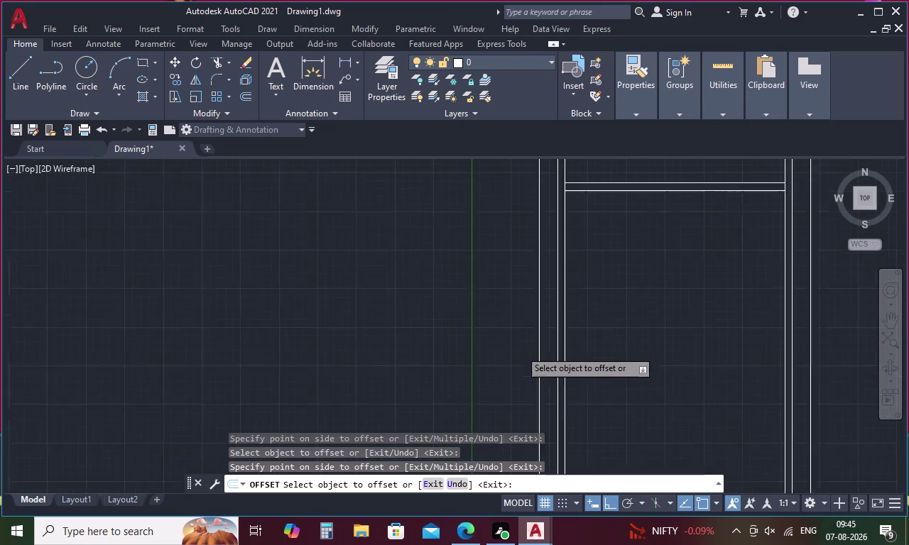
scroll(down, 3)
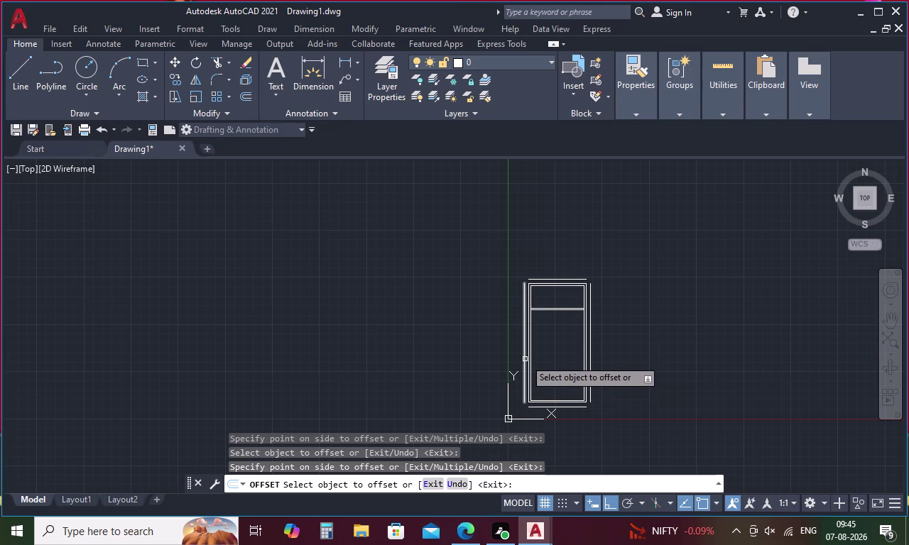
Fillet the 600-offset lines into sharp top-left and top-right corners.
key(Escape)
key(f)
key(space)
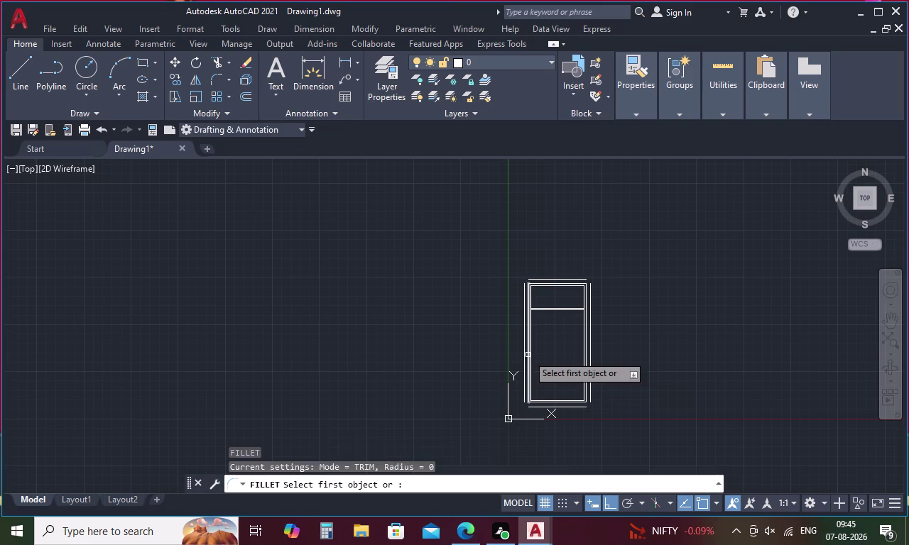
scroll(up, 3)
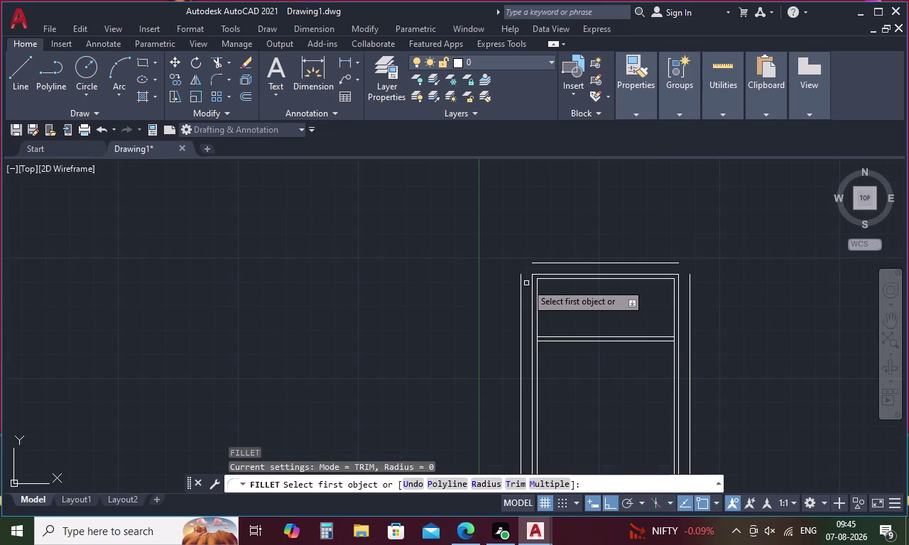
click(521, 276)
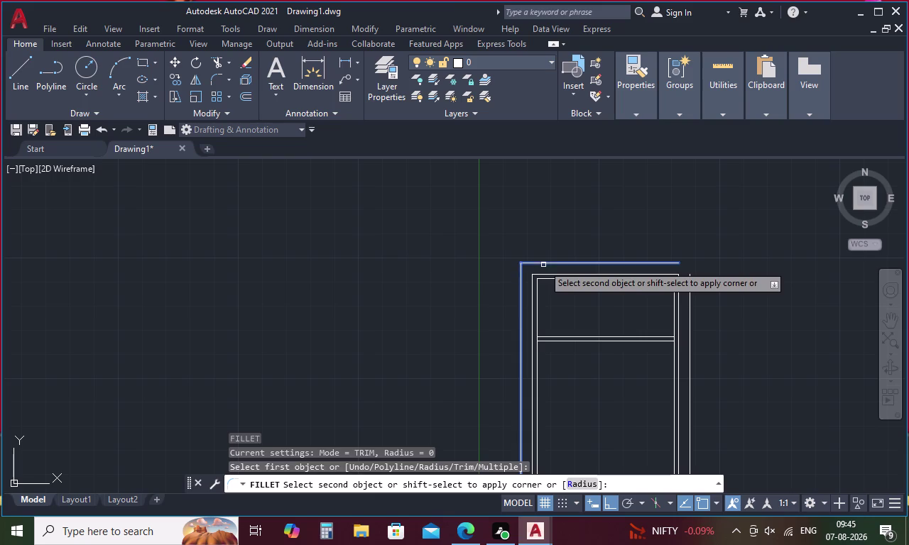
click(543, 265)
key(space)
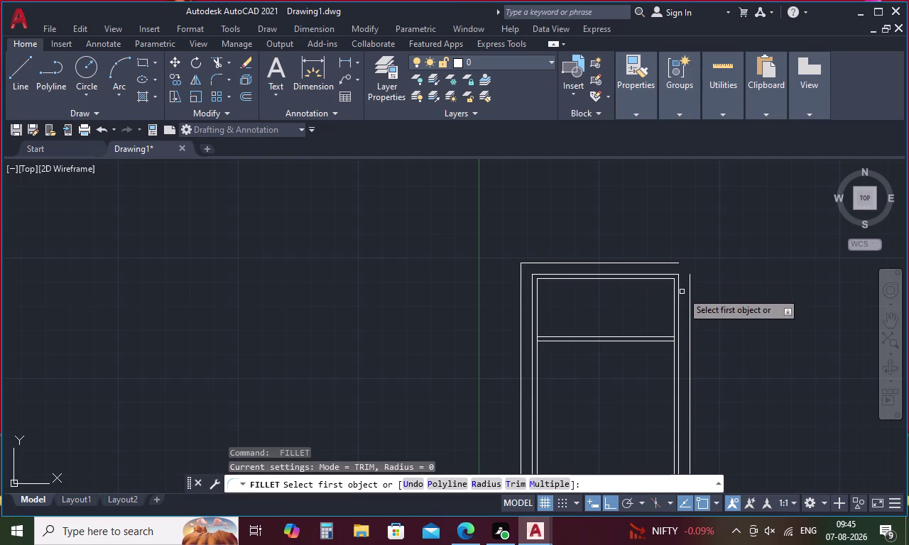
click(691, 289)
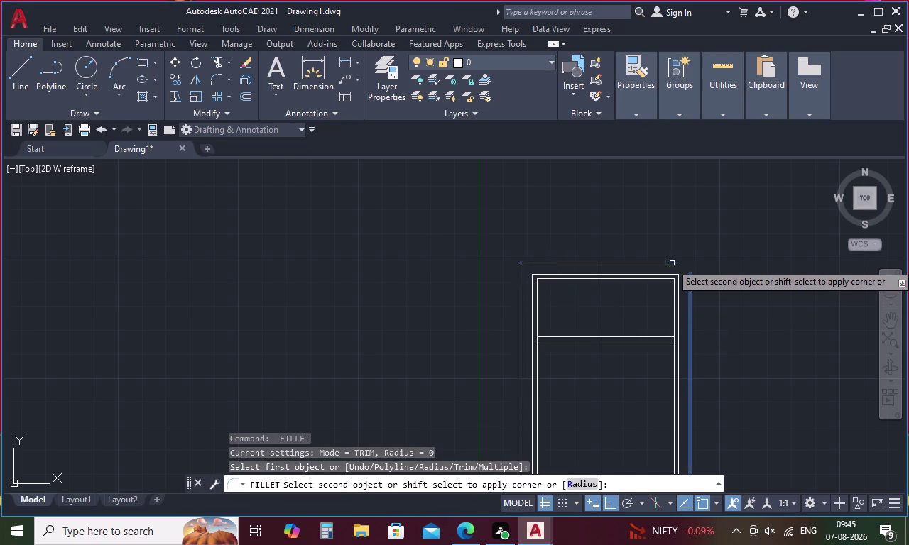
click(673, 262)
Fillet the remaining two border corners sharp and end the command.
scroll(down, 3)
key(space)
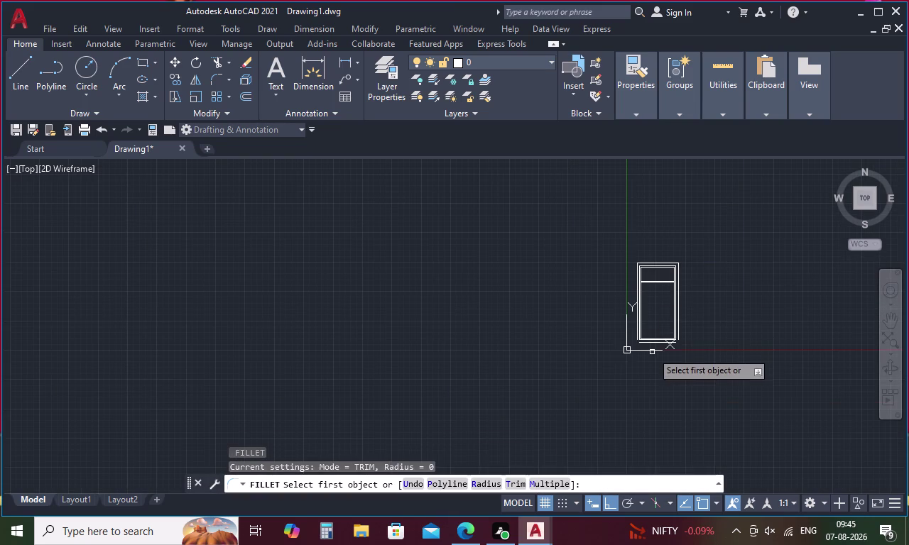
scroll(up, 3)
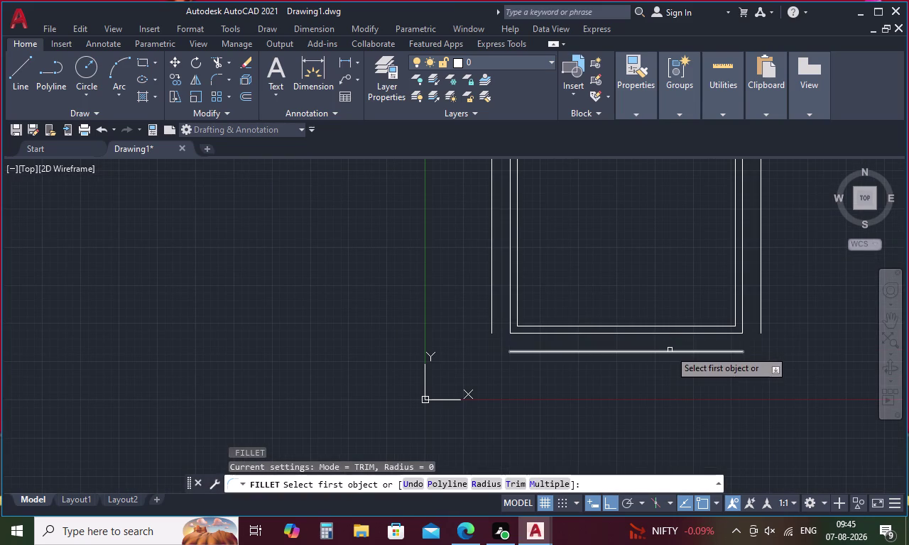
click(669, 350)
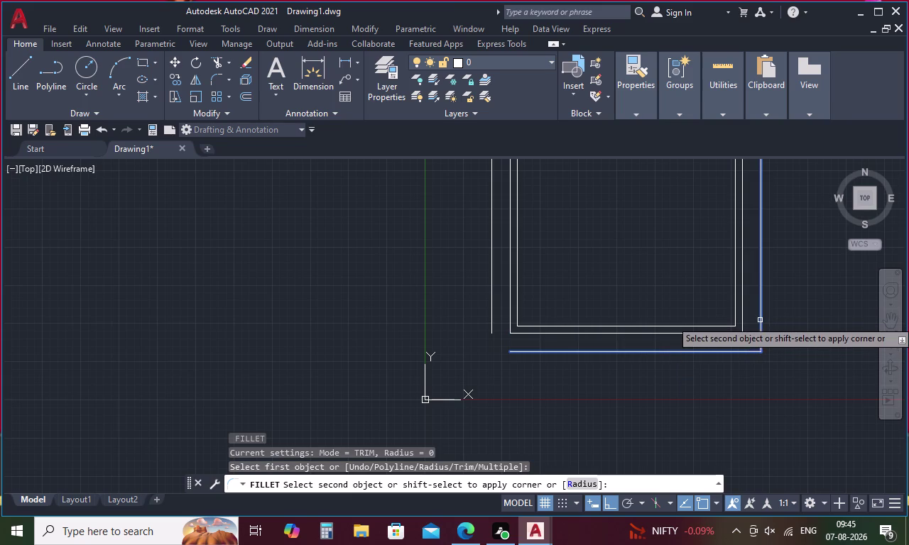
click(760, 320)
key(space)
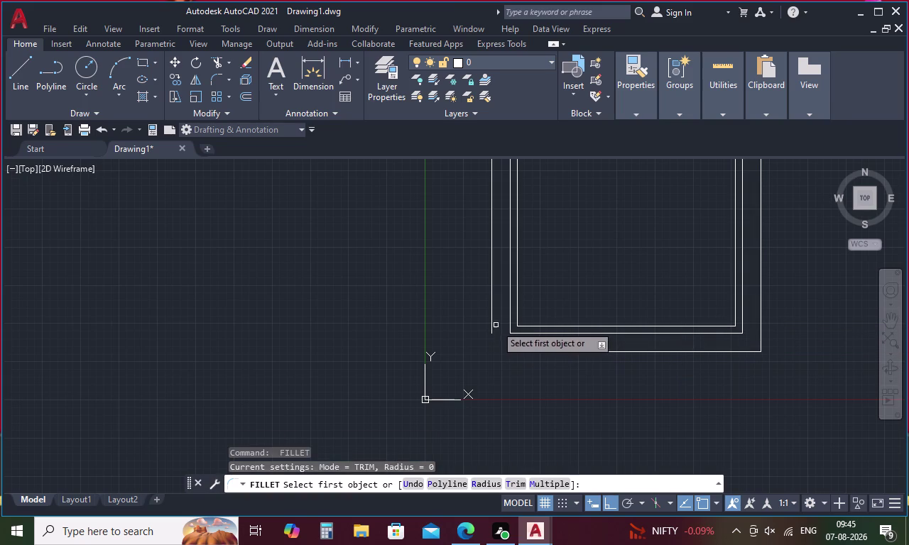
click(491, 320)
click(517, 353)
scroll(down, 3)
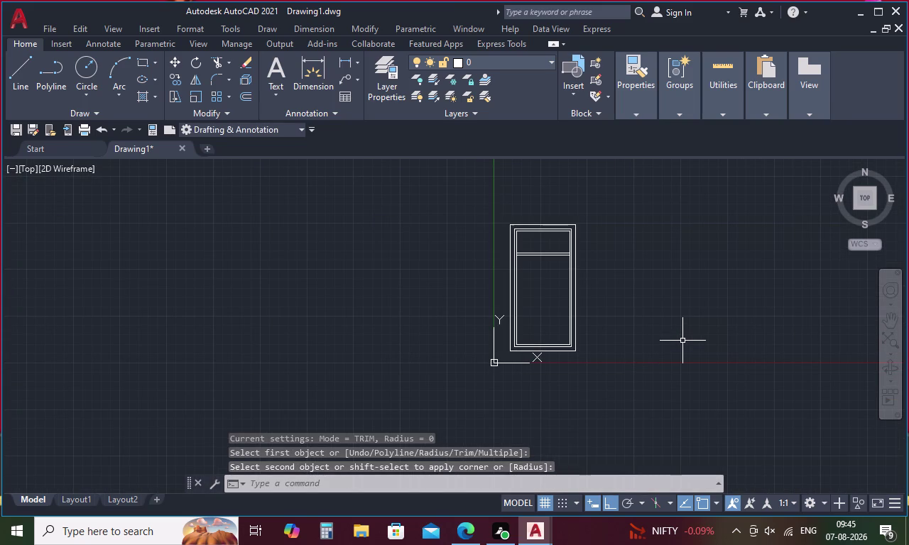
key(Escape)
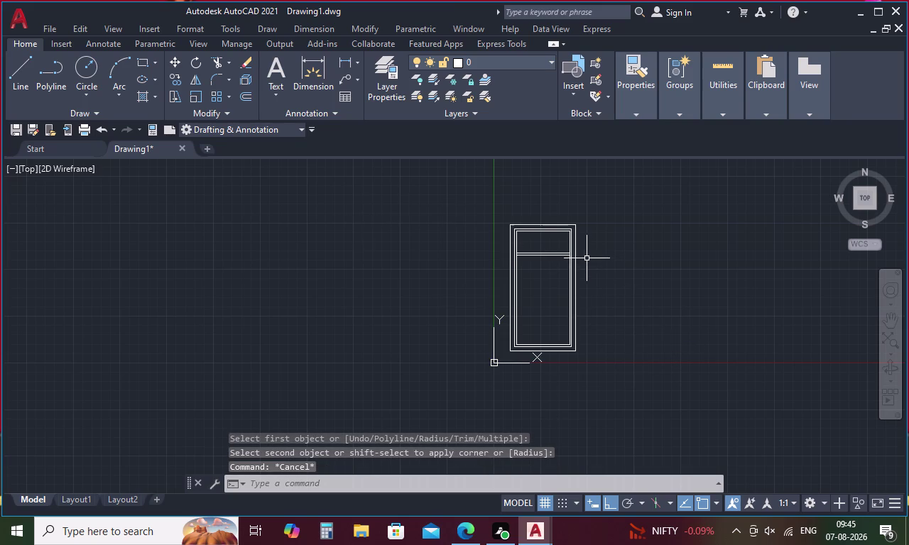
middle_drag(582, 288, 567, 346)
scroll(up, 3)
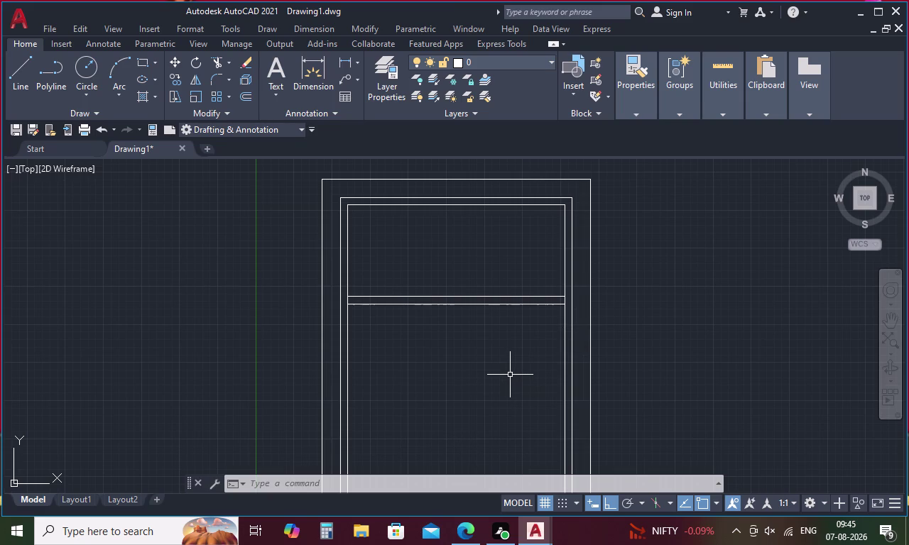
Offset the inner right wall line 1800 into the plan to create a vertical interior line.
key(Escape)
text(O)
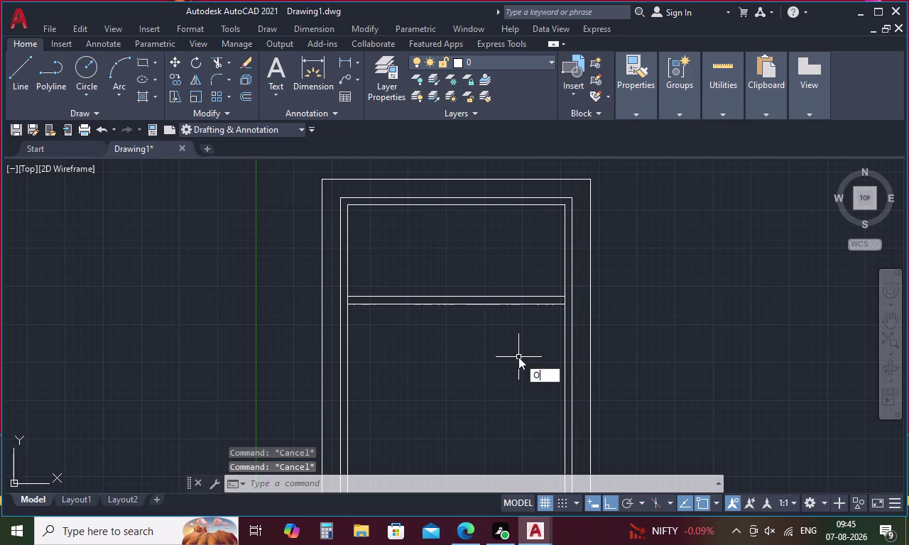
key(space)
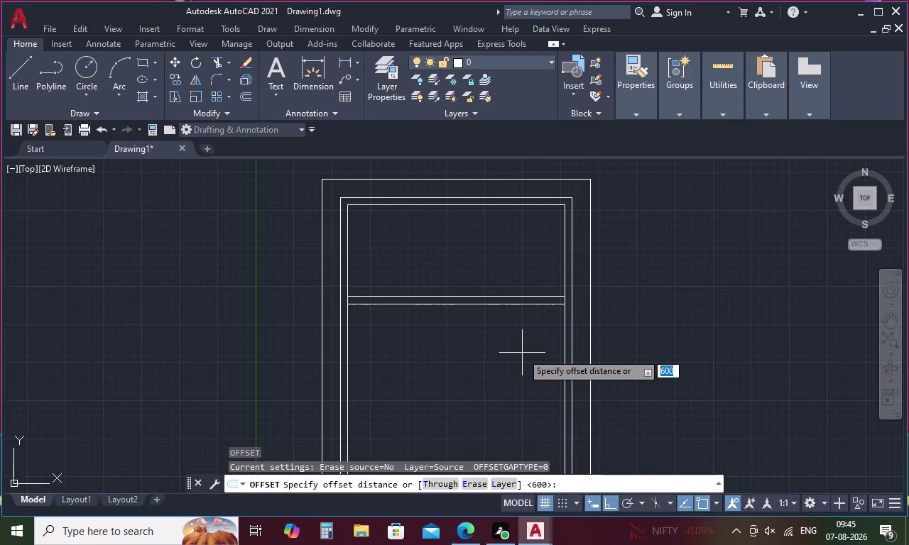
key(1)
text(800)
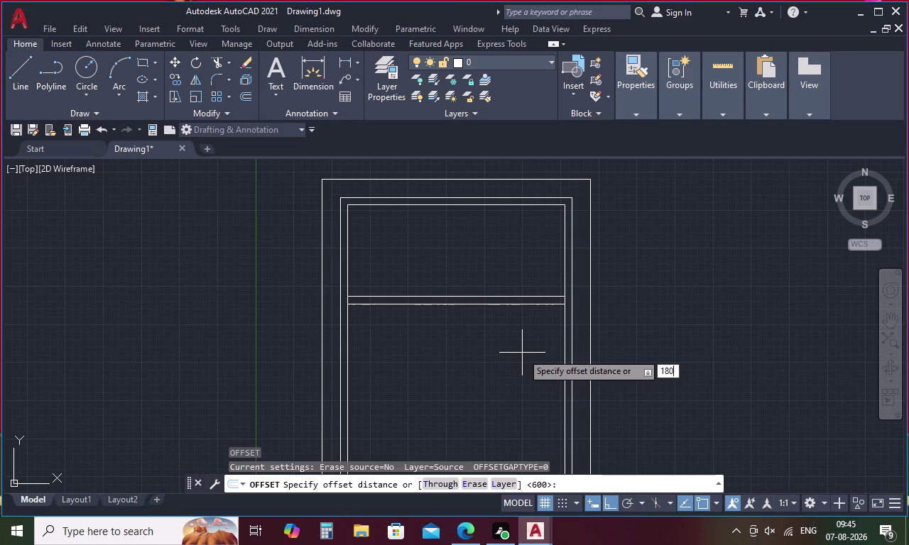
key(space)
scroll(down, 3)
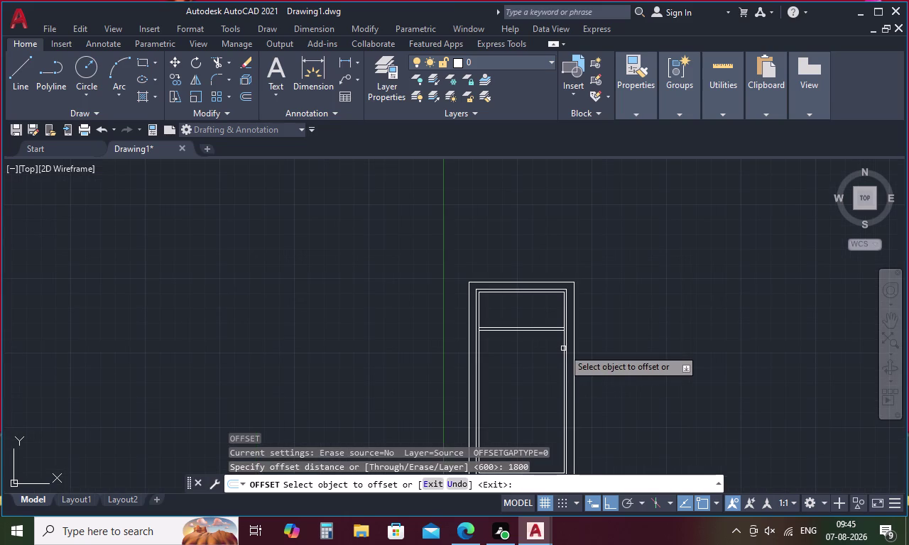
middle_drag(558, 341, 574, 284)
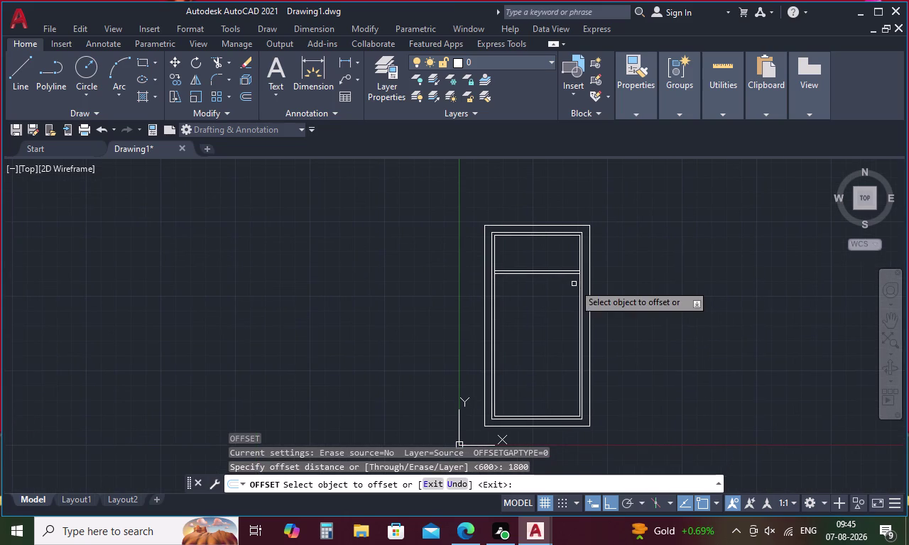
scroll(up, 3)
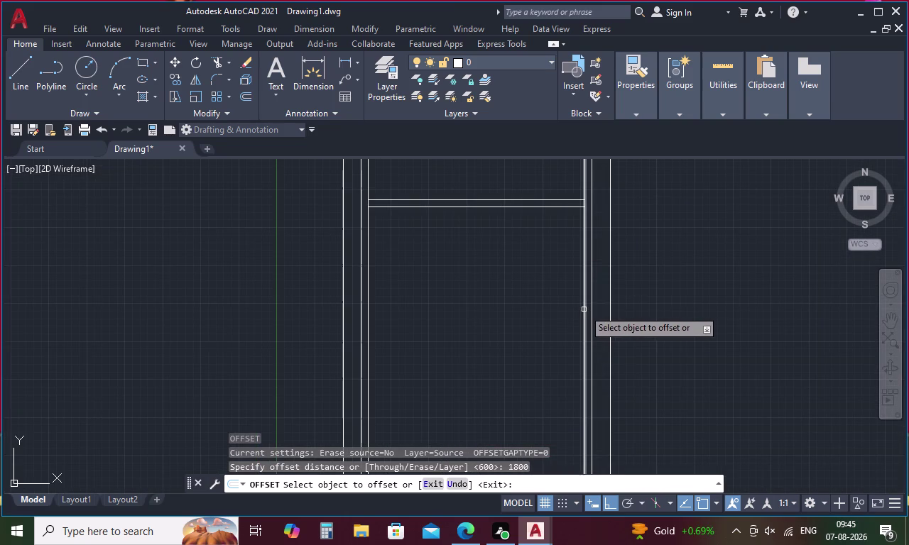
click(583, 310)
click(536, 315)
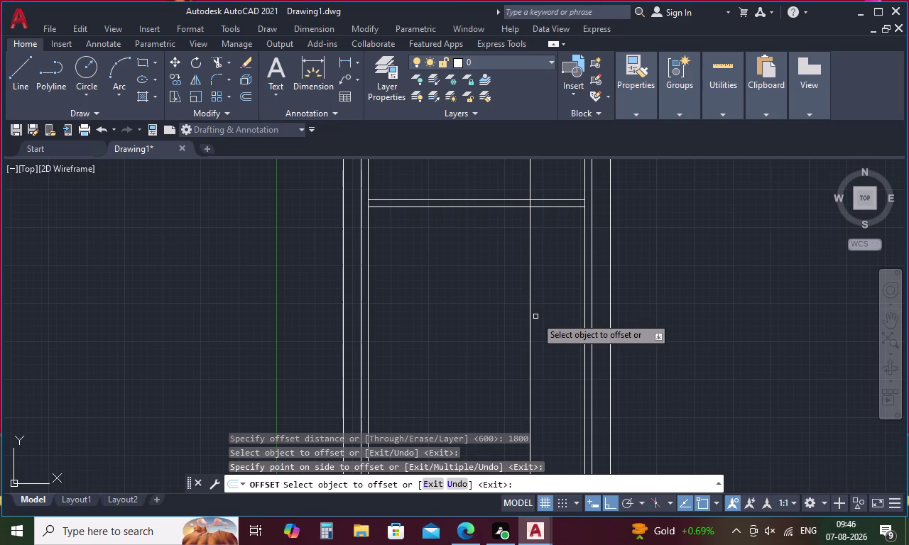
key(space)
key(space)
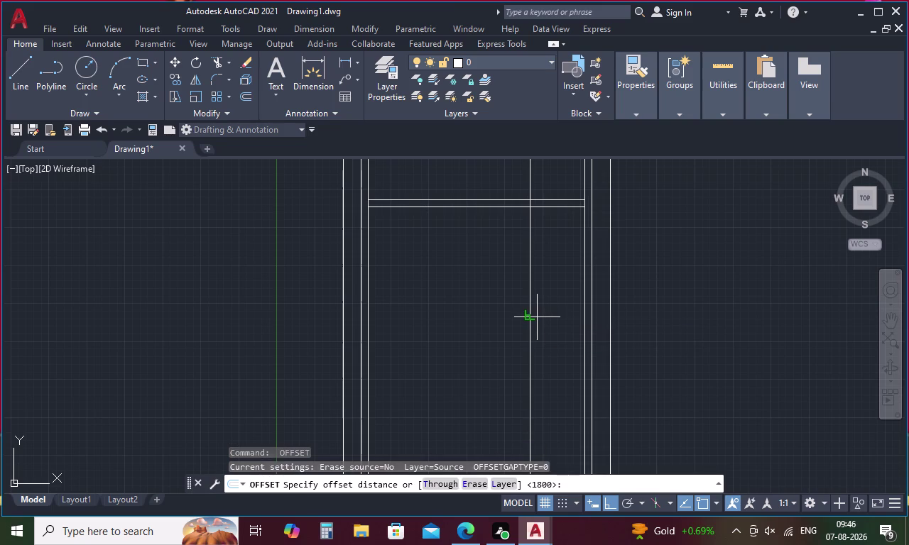
Offset the new 1800 interior line by 230 to form the interior wall's second face.
text(23)
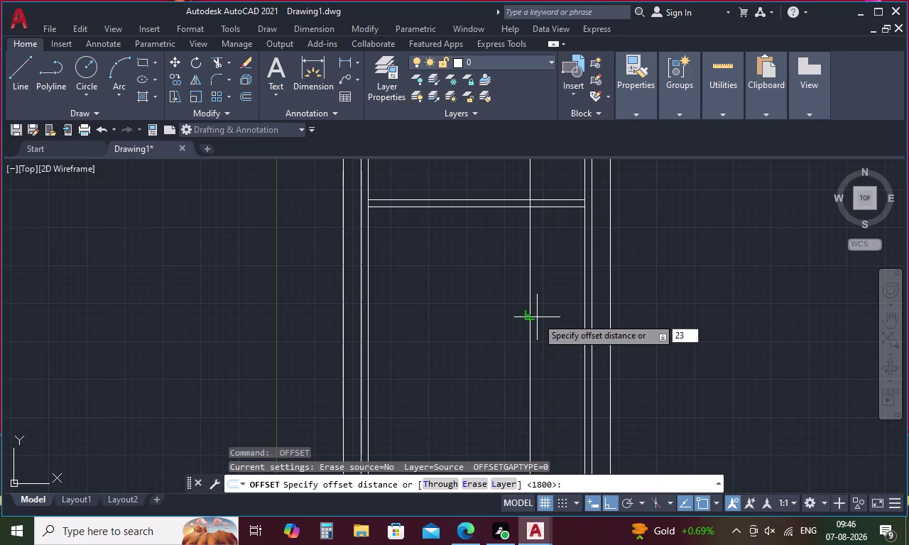
text(0)
key(space)
click(529, 300)
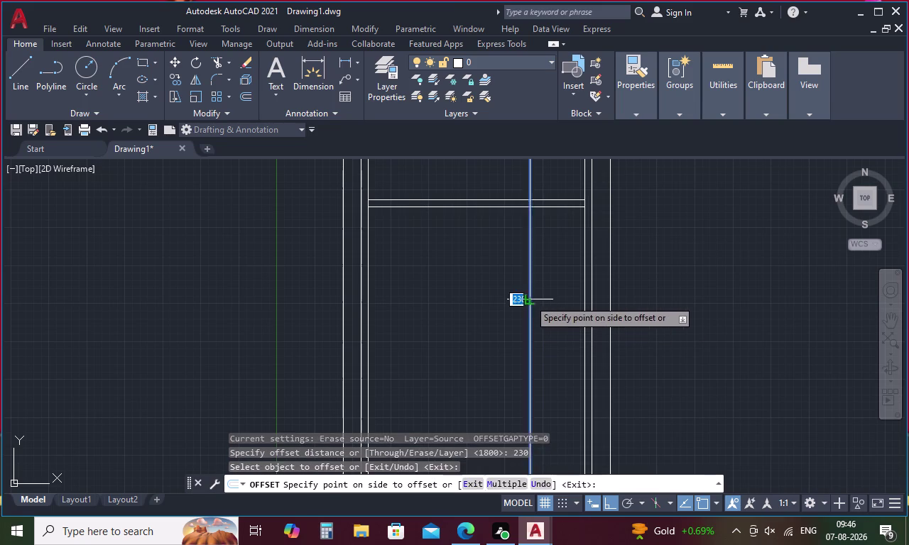
click(510, 299)
scroll(down, 3)
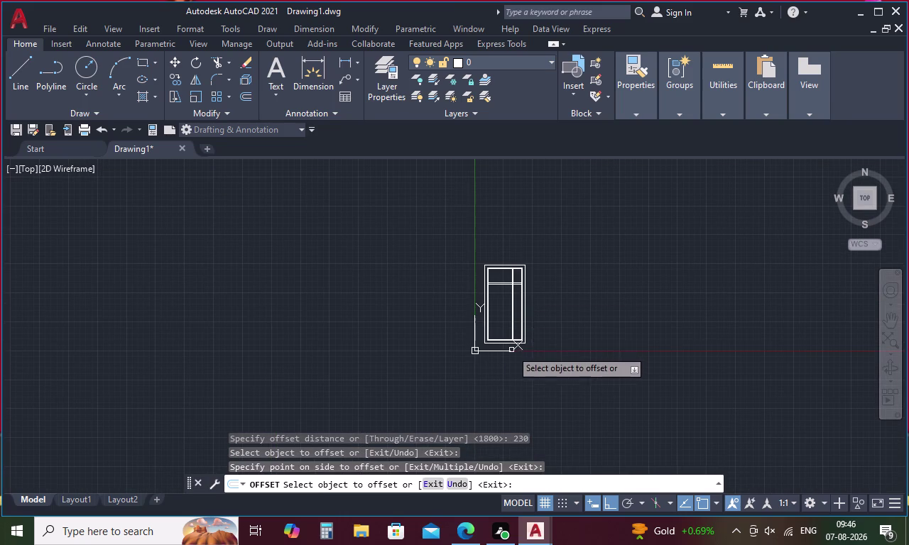
scroll(up, 3)
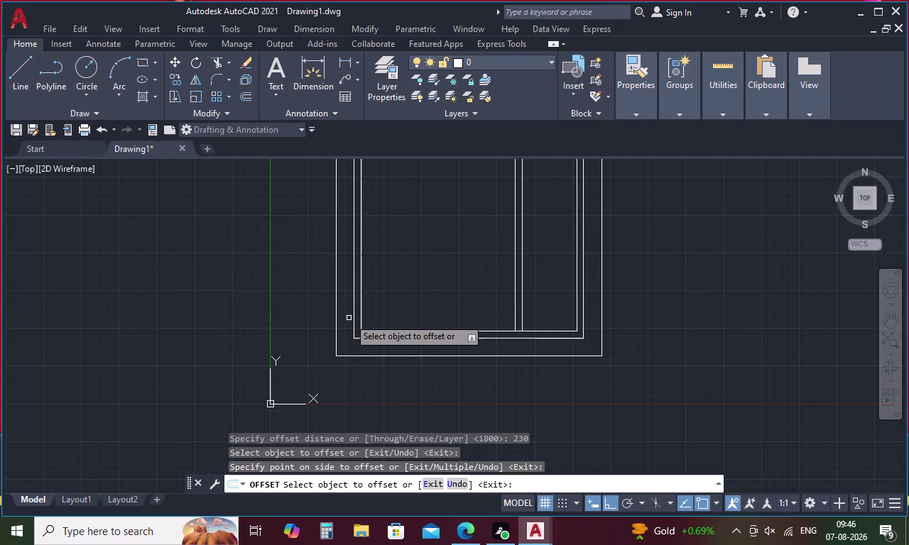
key(Escape)
Start a rectangle at the inner bottom-left wall corner, sized by dimensions with length 900.
text(RE)
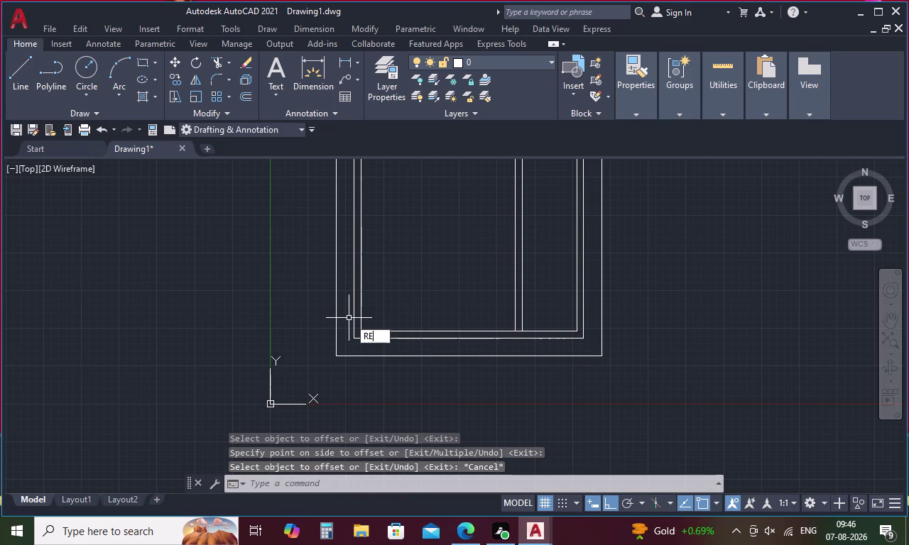
text(C)
key(space)
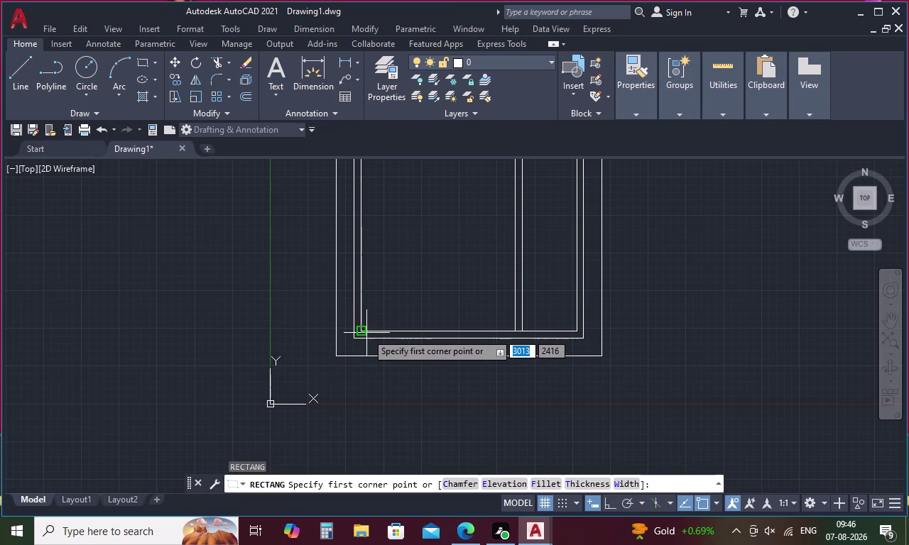
click(365, 333)
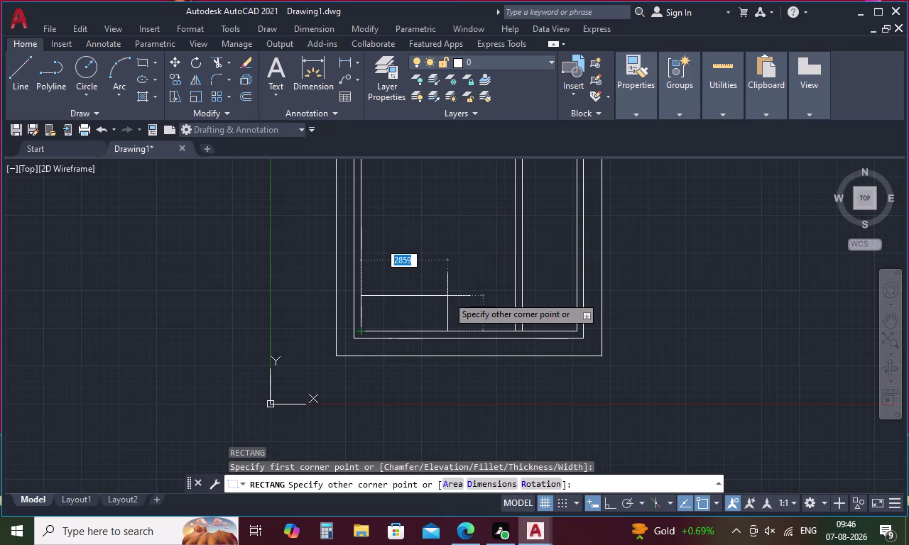
text(D)
key(space)
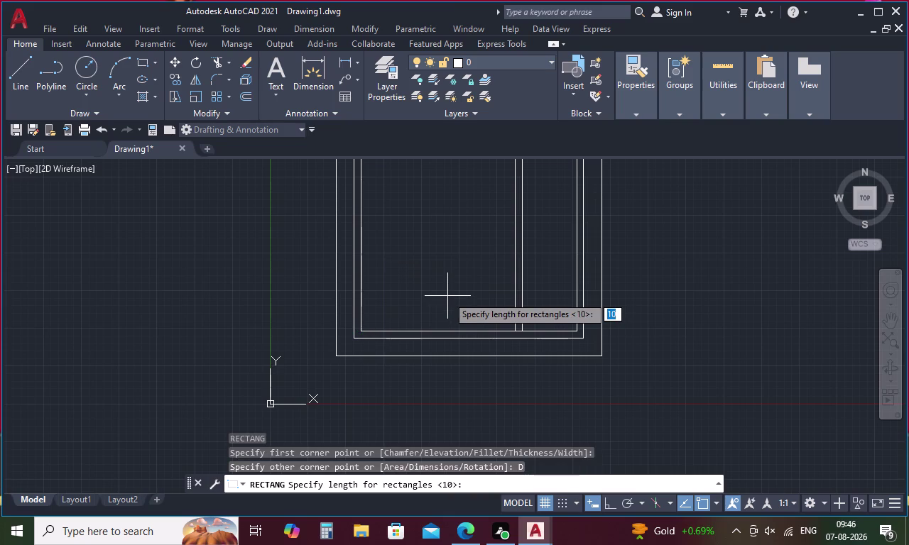
text(90)
text(0)
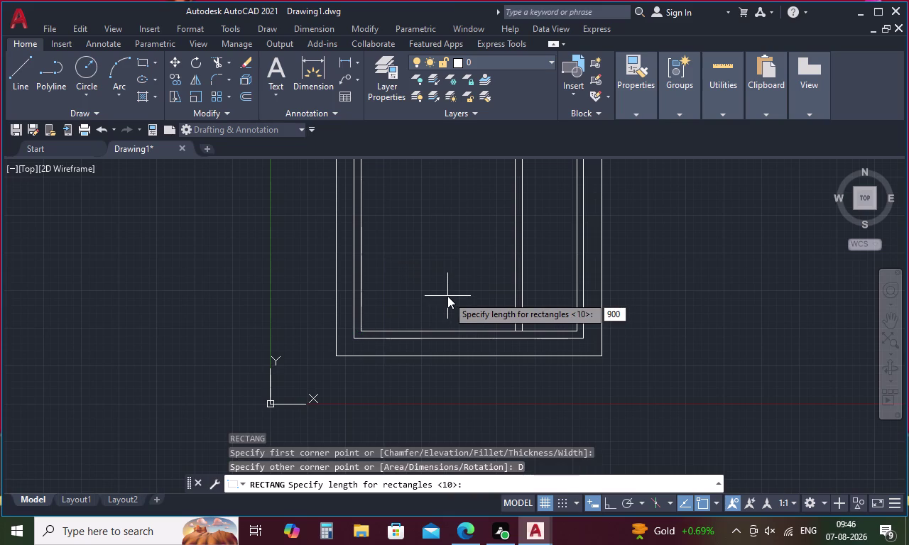